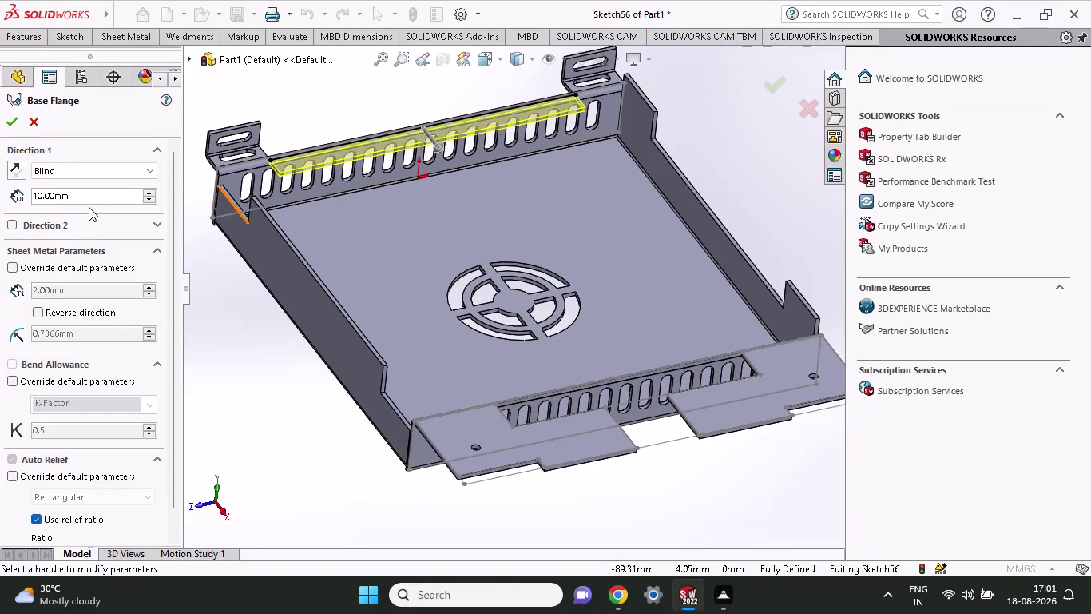
Set the base flange depth to 22.96 mm and accept the rear strip.
drag(90, 191, 62, 203)
text(22.)
text(96)
key(Return)
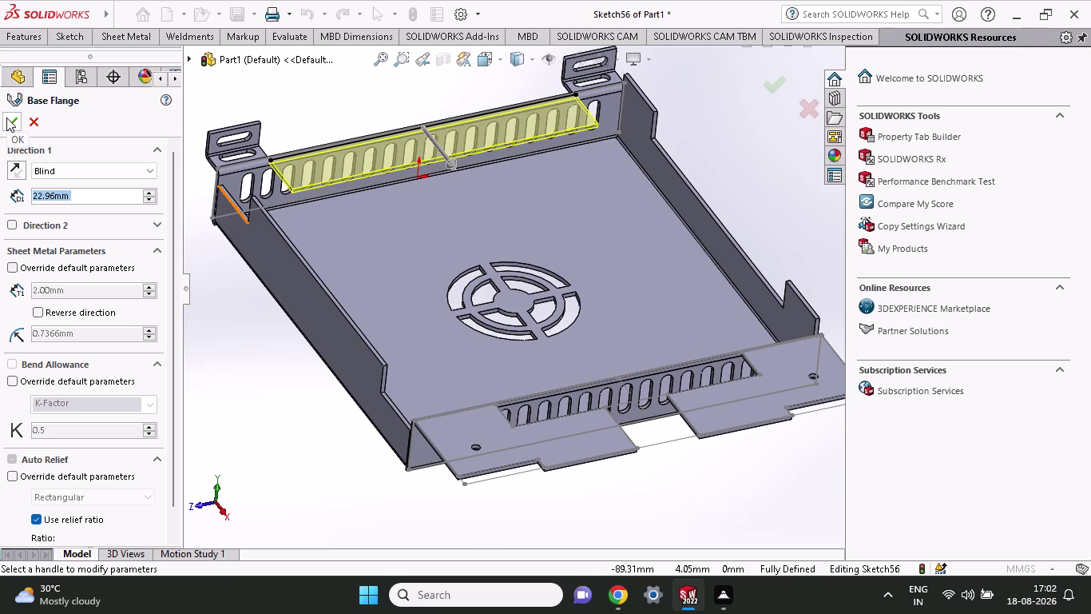
click(6, 118)
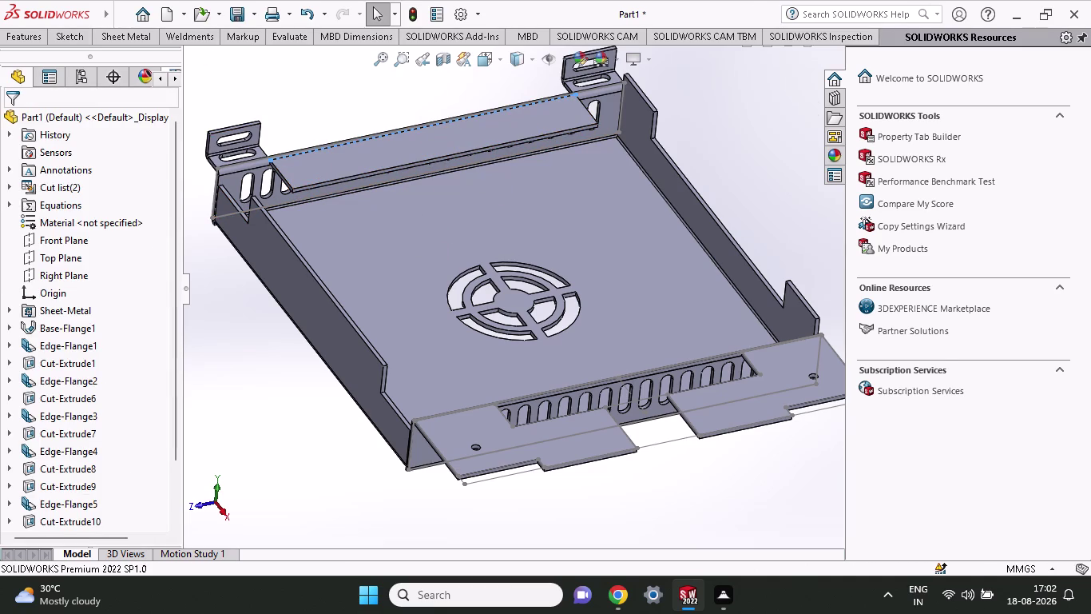
click(131, 32)
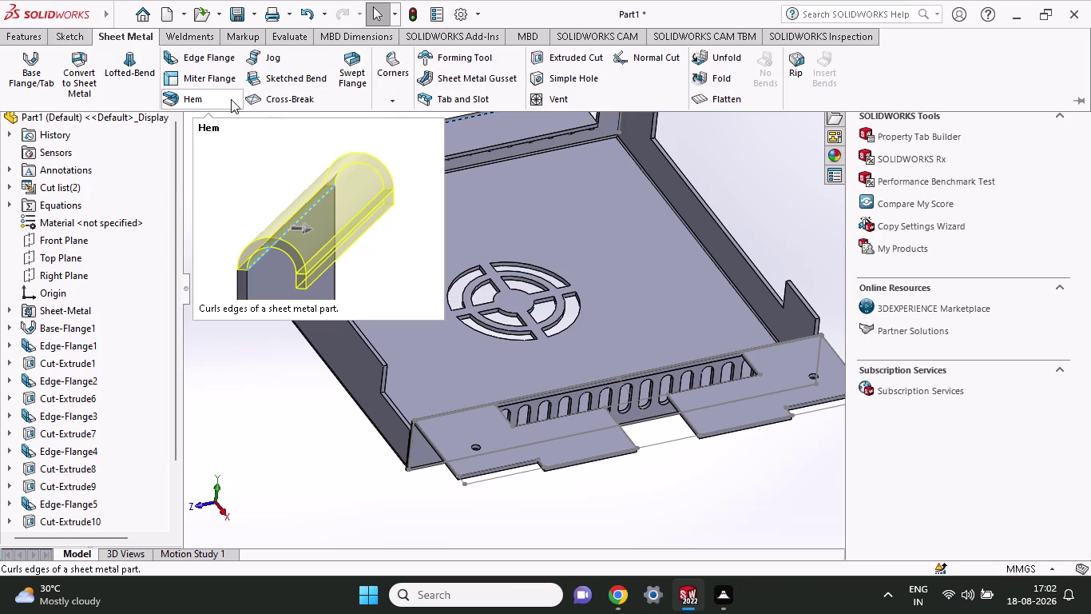
Start a hem on the rear strip's long edge, comparing closed and open fold types.
click(180, 95)
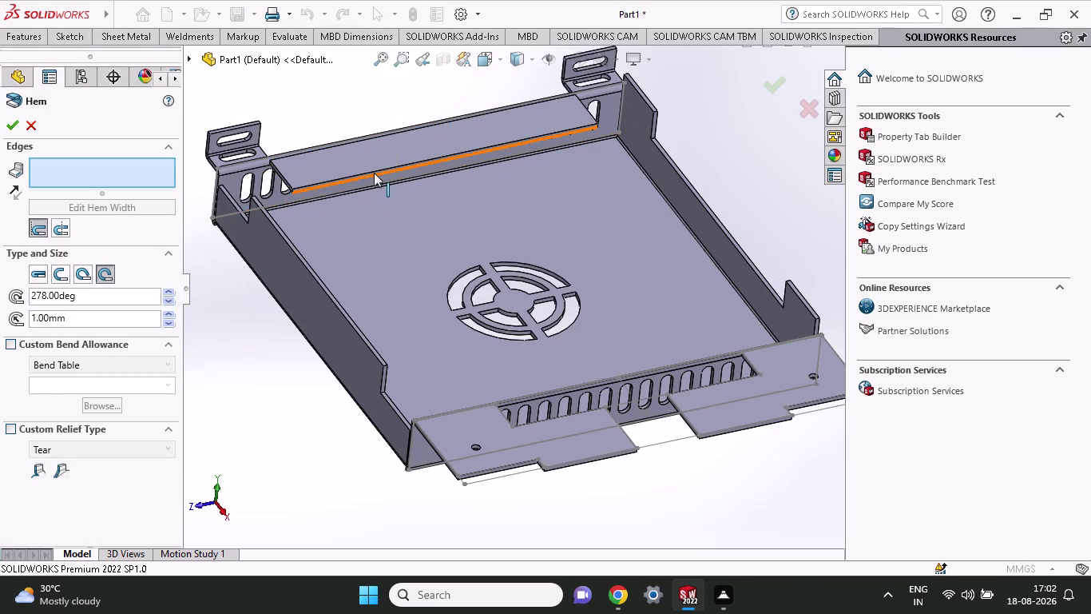
scroll(down, 3)
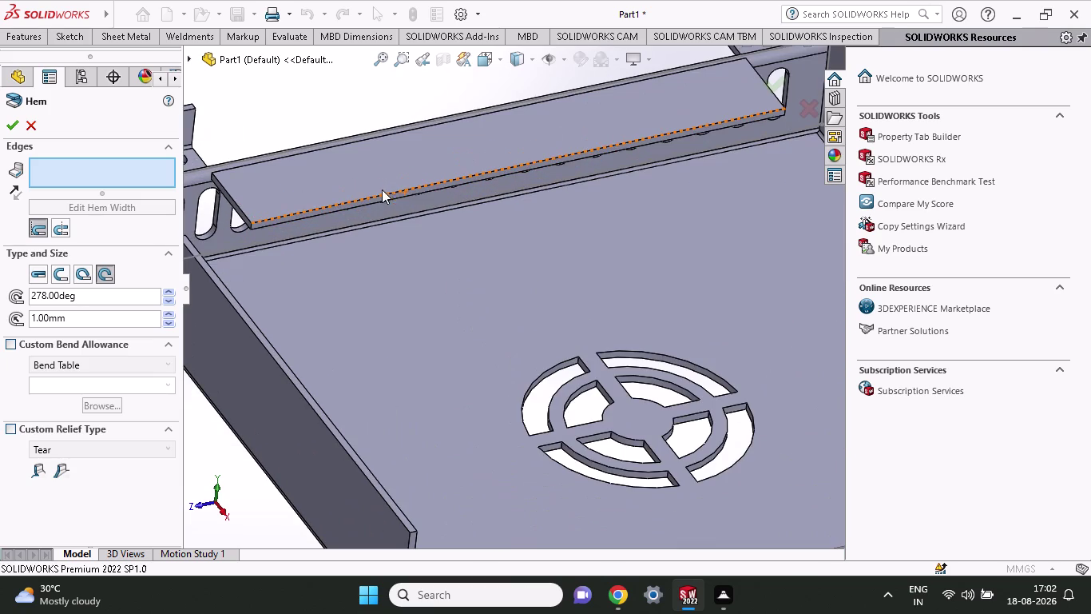
click(385, 194)
scroll(up, 3)
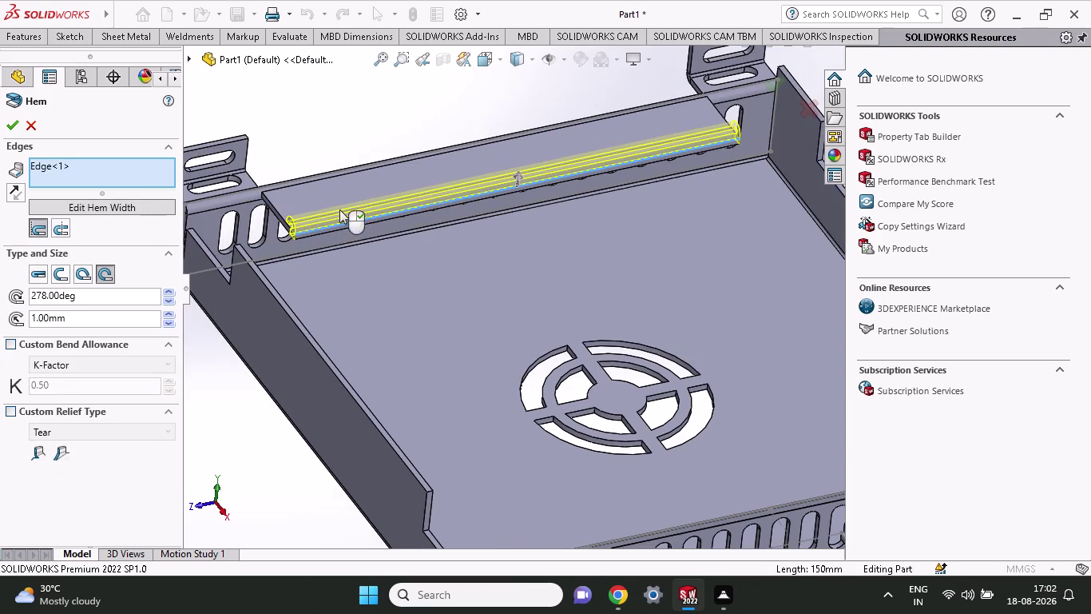
click(34, 276)
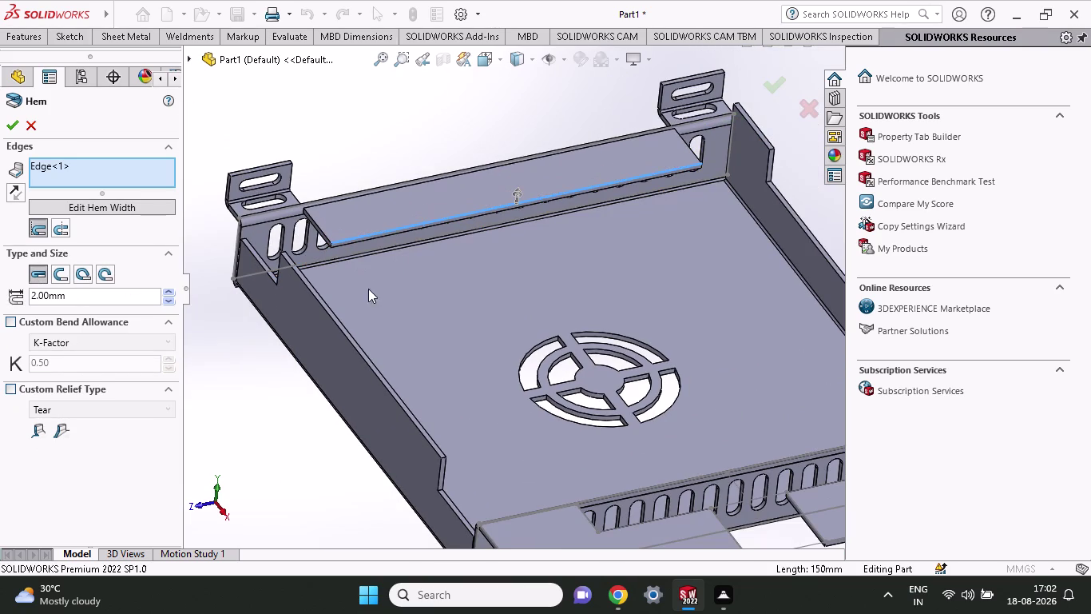
middle_drag(219, 323, 301, 332)
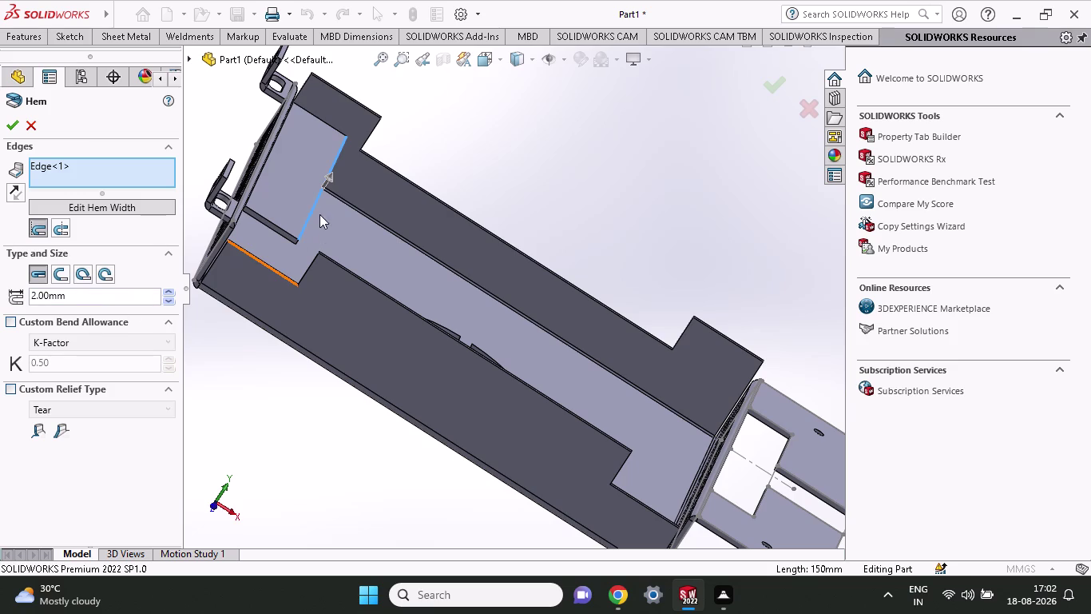
middle_drag(472, 151, 467, 123)
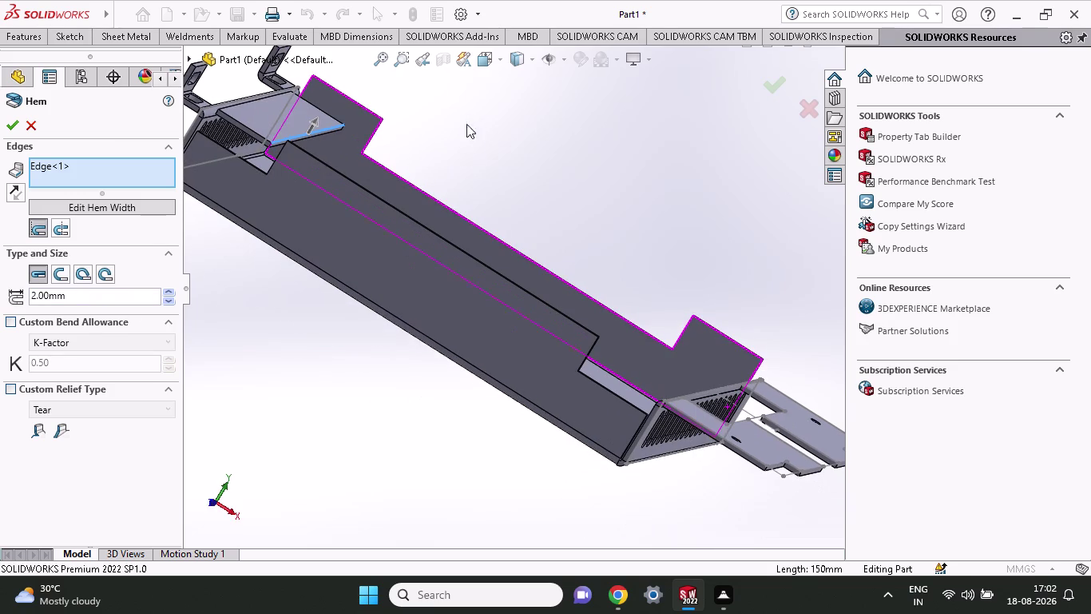
click(61, 279)
middle_drag(570, 178, 521, 170)
scroll(up, 3)
click(388, 165)
click(390, 165)
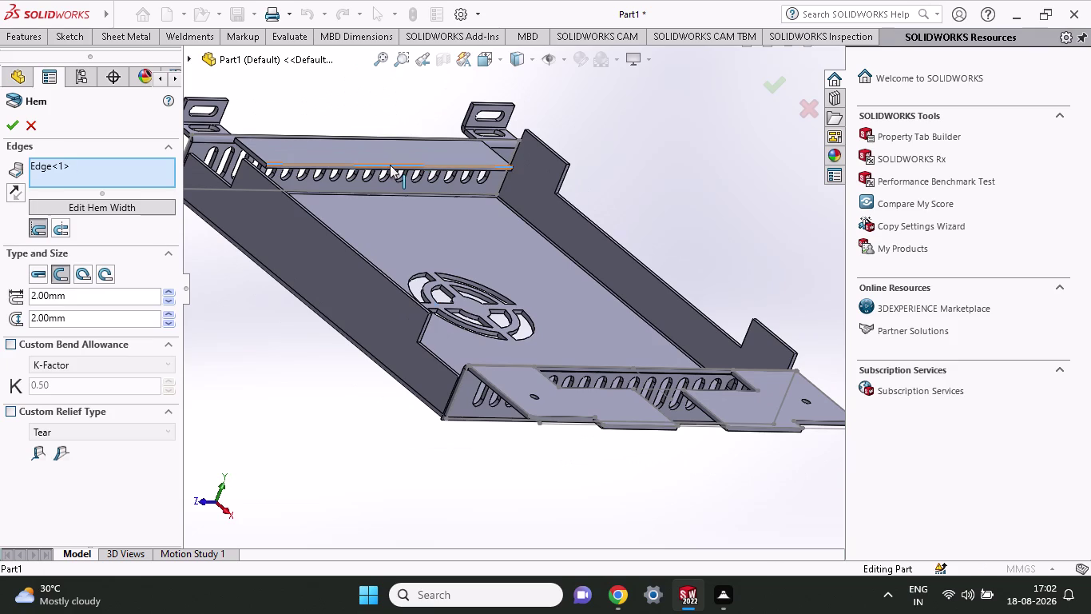
double_click(390, 165)
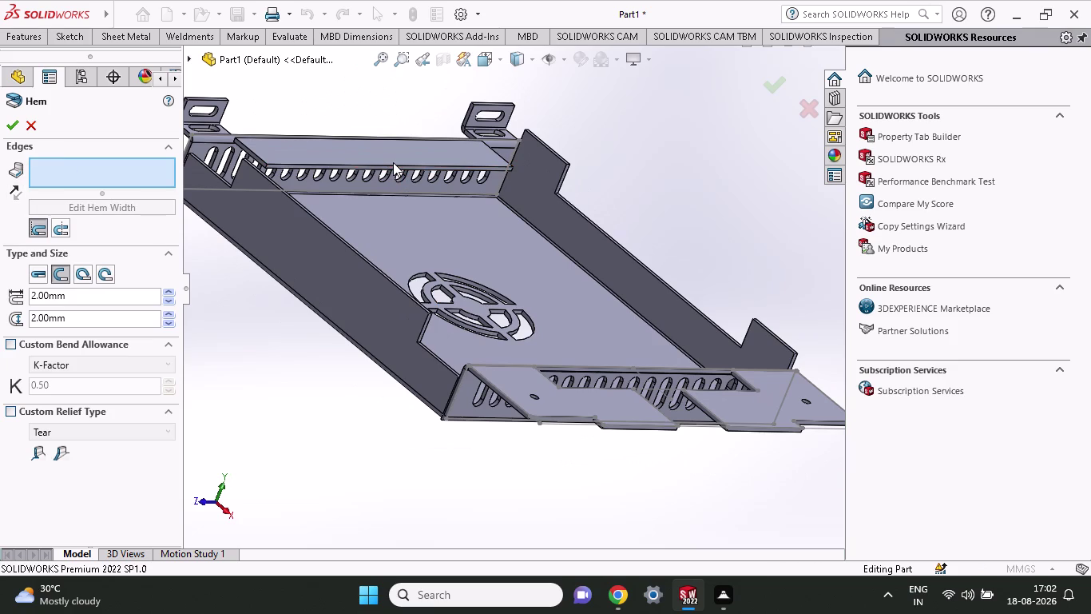
click(393, 164)
Set the hem to Closed with a 13.86 mm length and accept it.
middle_drag(591, 181, 595, 222)
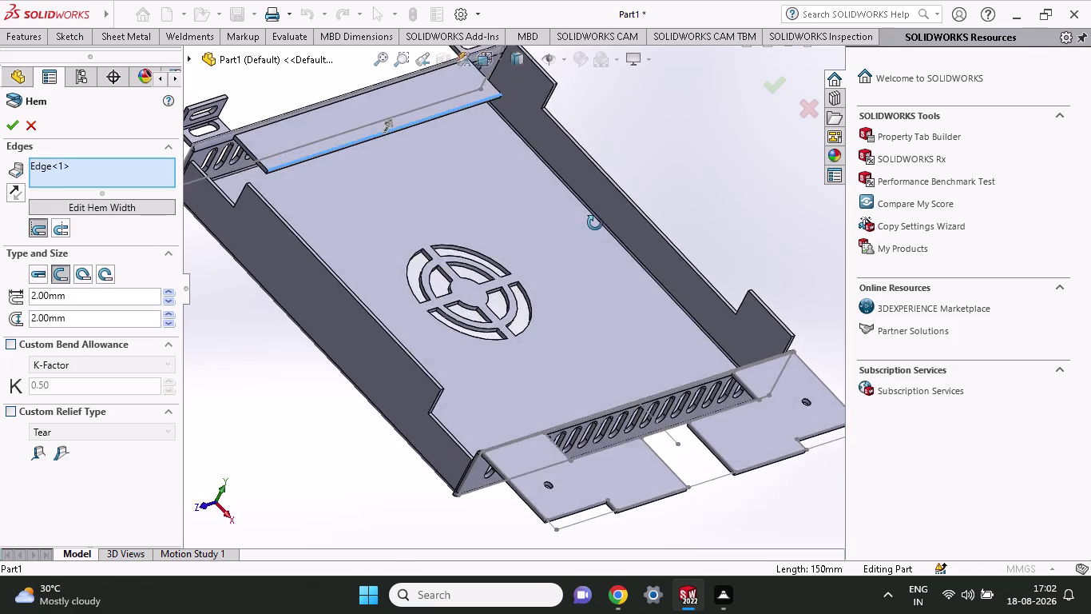
middle_drag(595, 222, 627, 200)
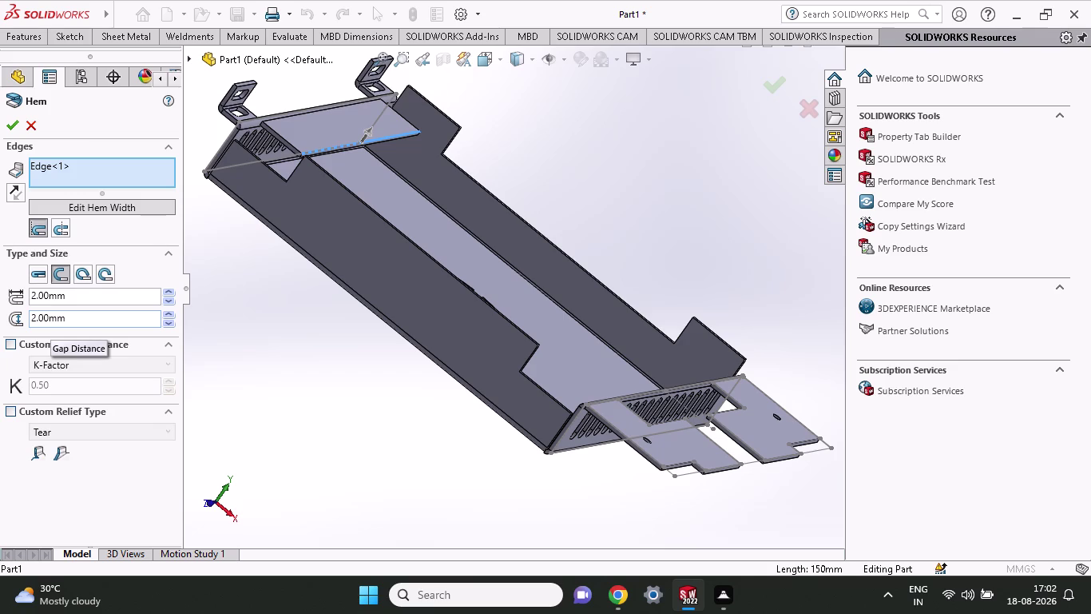
click(42, 263)
click(41, 269)
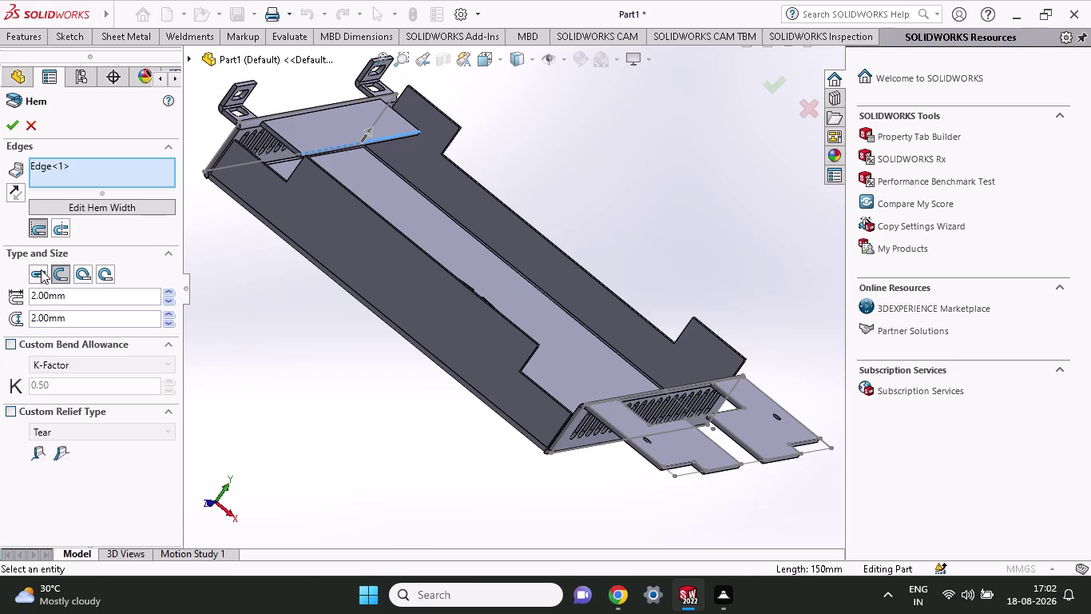
drag(70, 299, 12, 310)
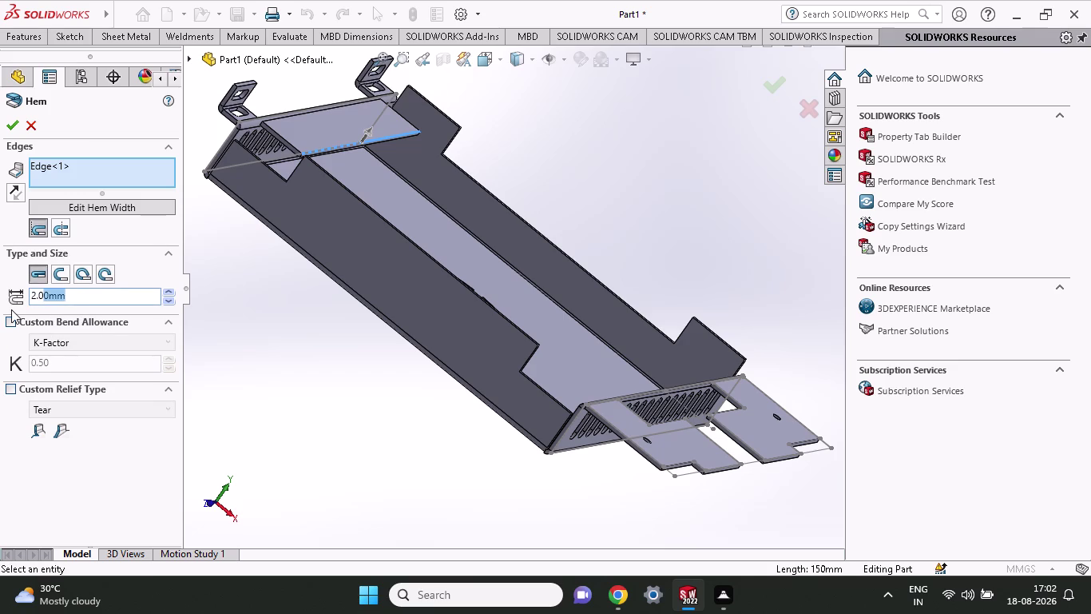
text(13.)
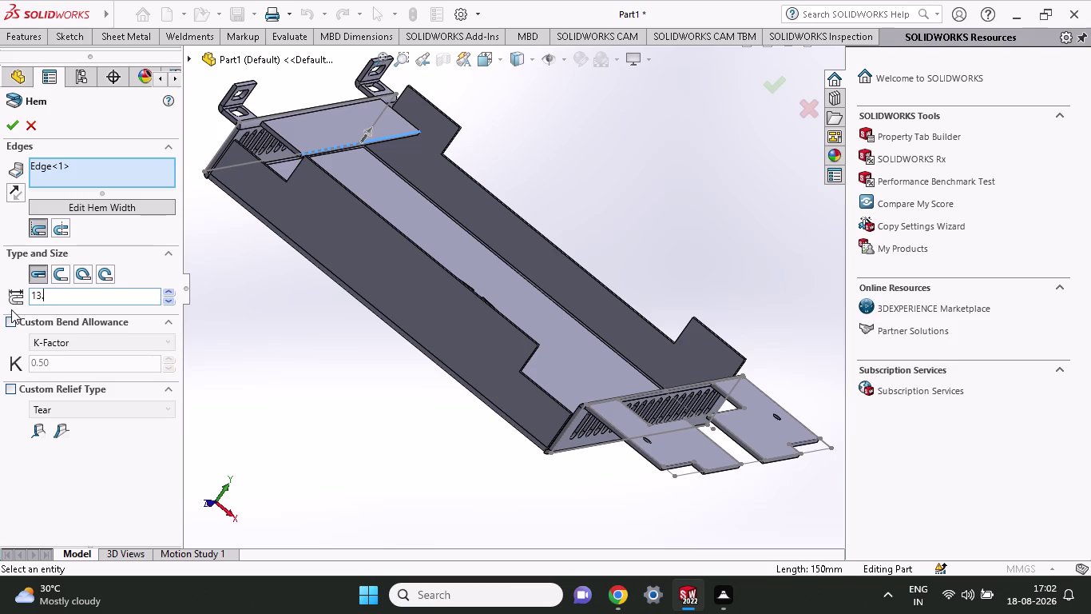
text(86)
key(Return)
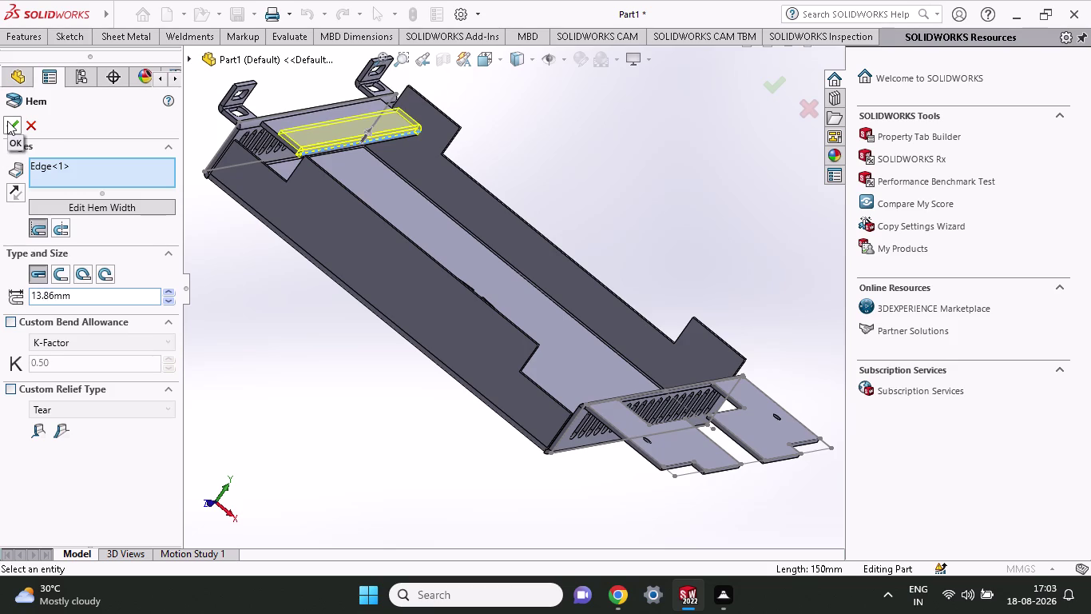
click(8, 121)
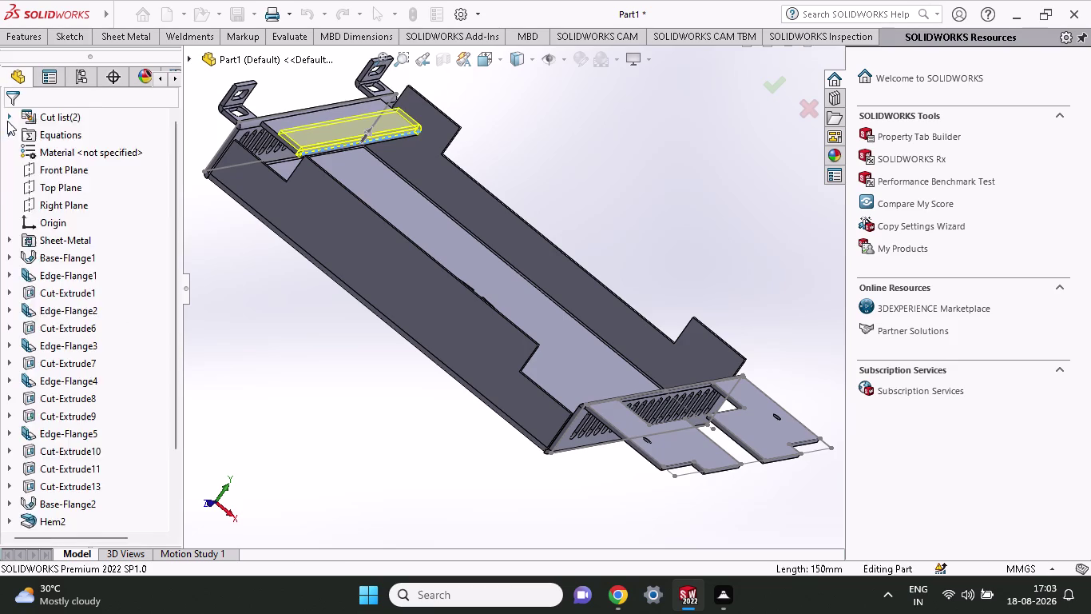
middle_drag(346, 389, 311, 394)
scroll(up, 3)
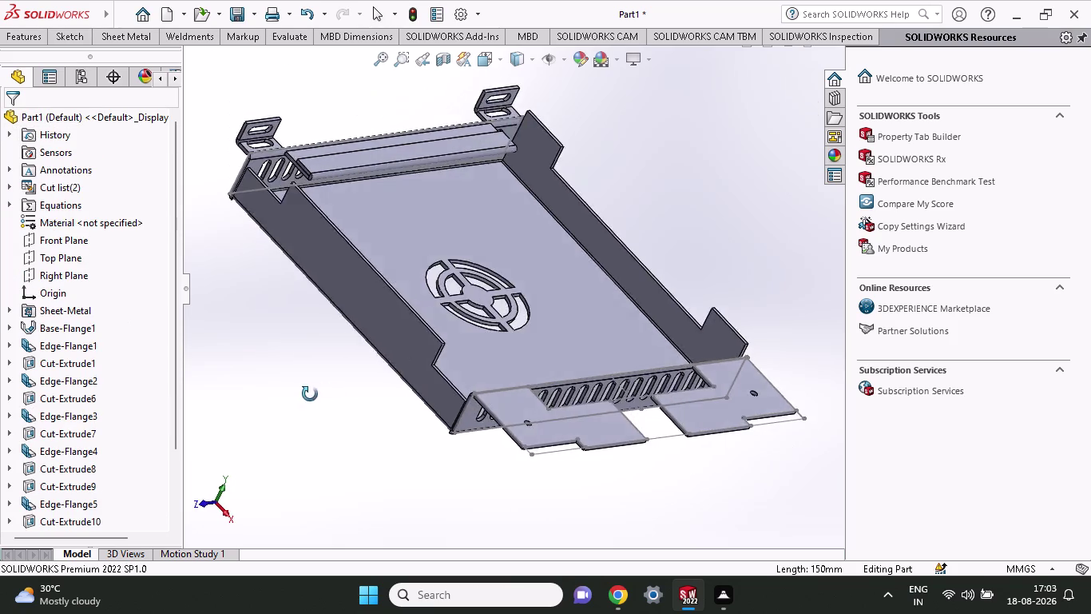
middle_drag(311, 394, 230, 394)
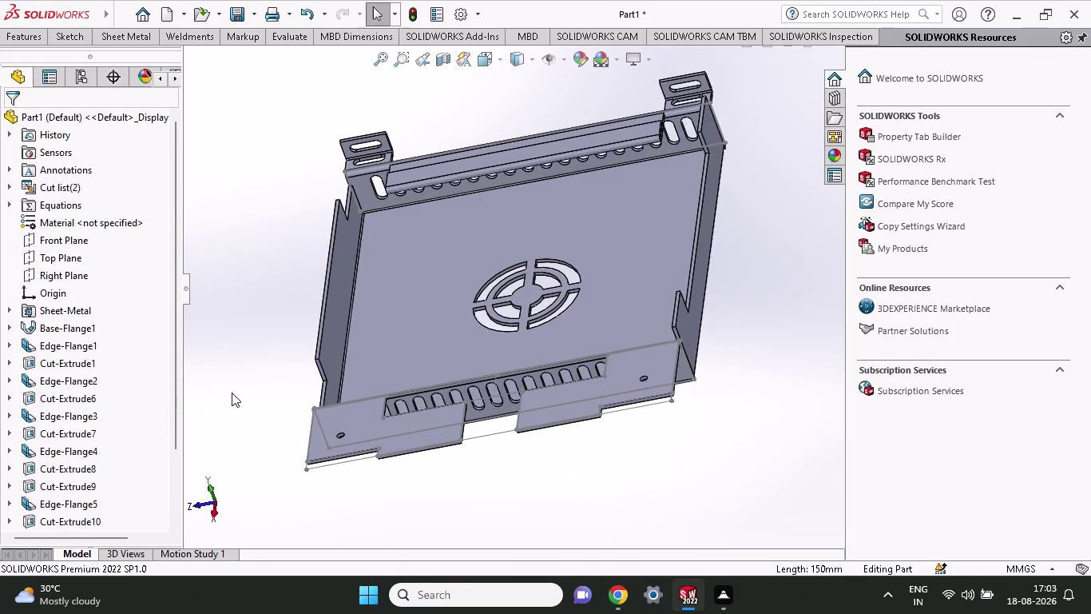
middle_drag(238, 389, 319, 353)
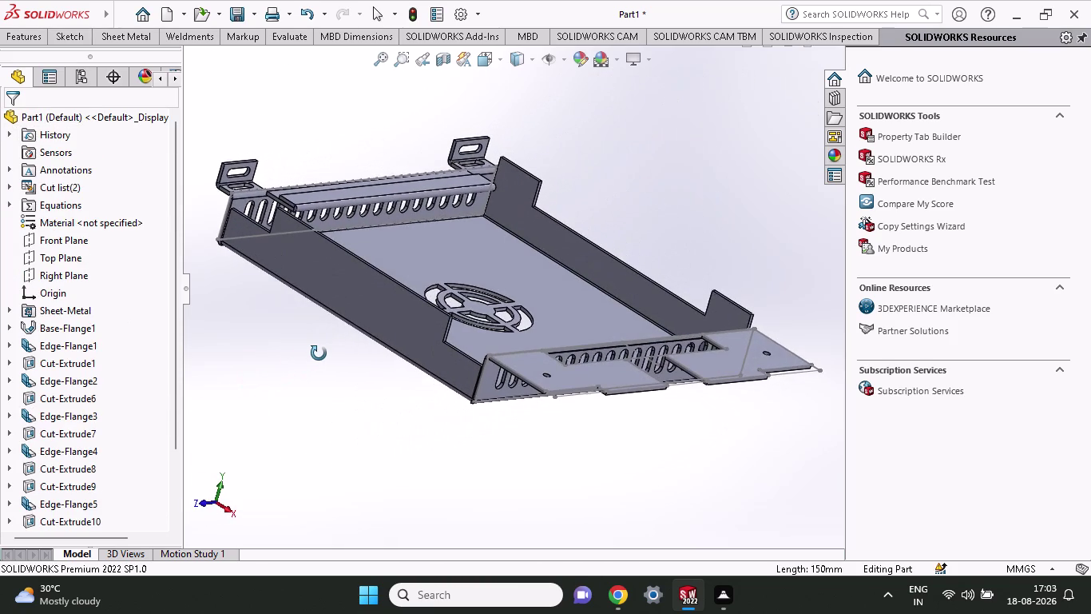
middle_drag(319, 353, 230, 383)
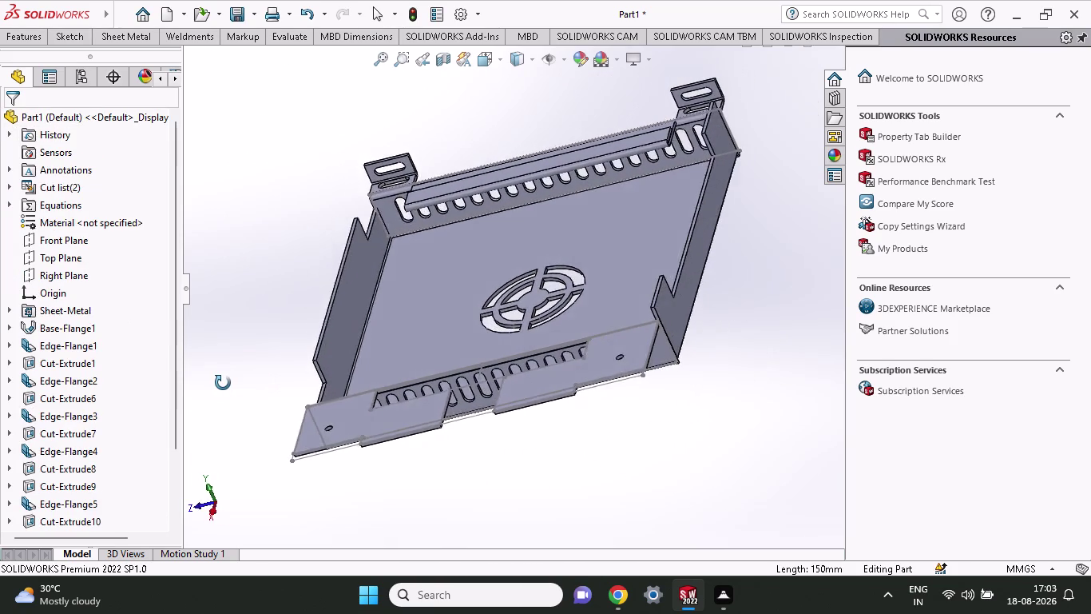
middle_drag(229, 383, 327, 352)
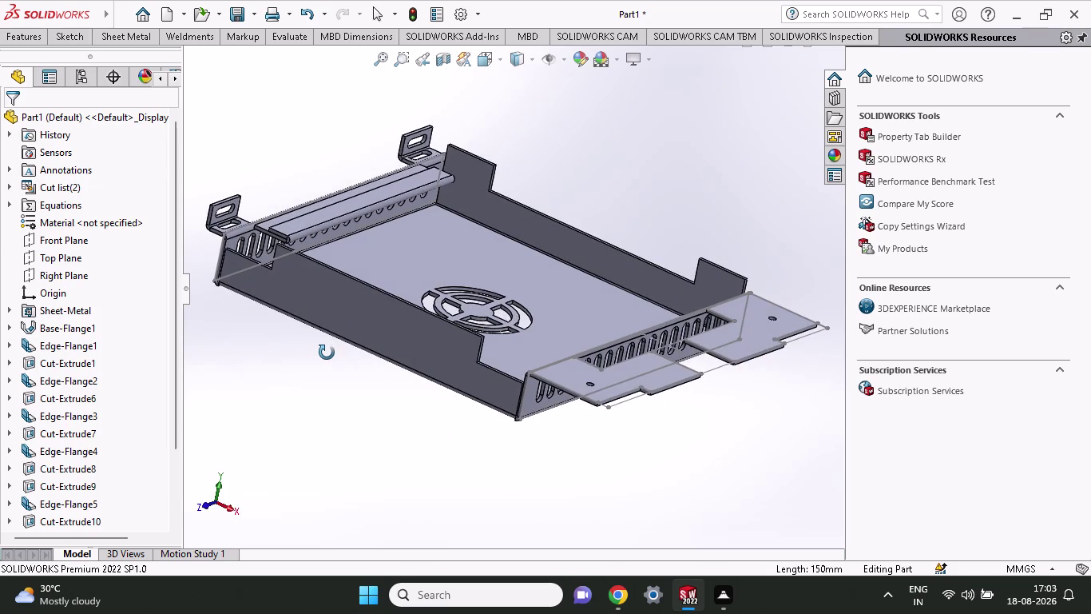
middle_drag(326, 352, 291, 346)
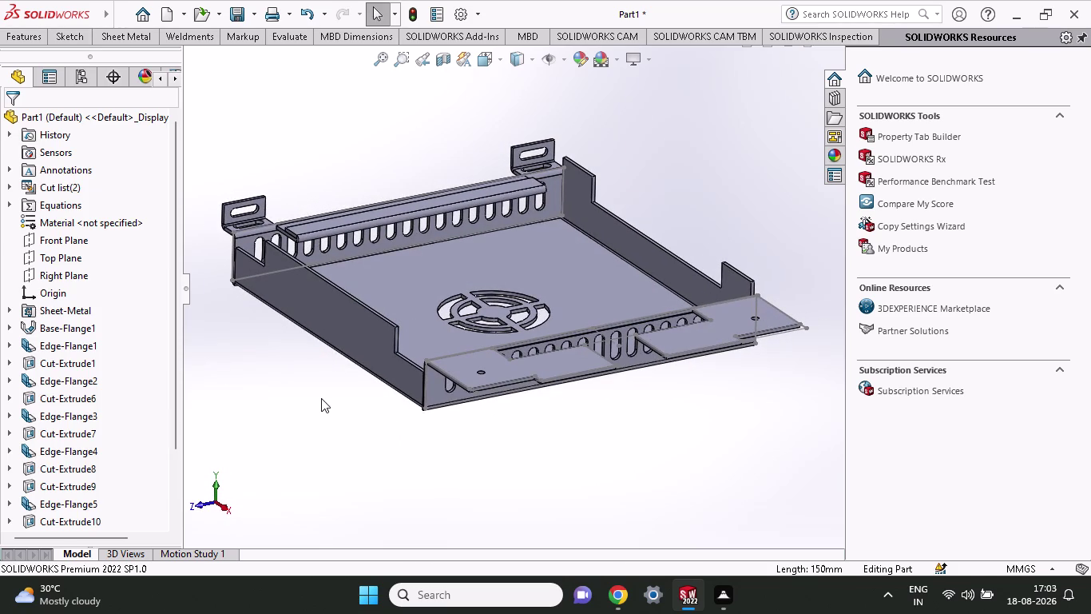
double_click(321, 398)
middle_drag(321, 398, 290, 407)
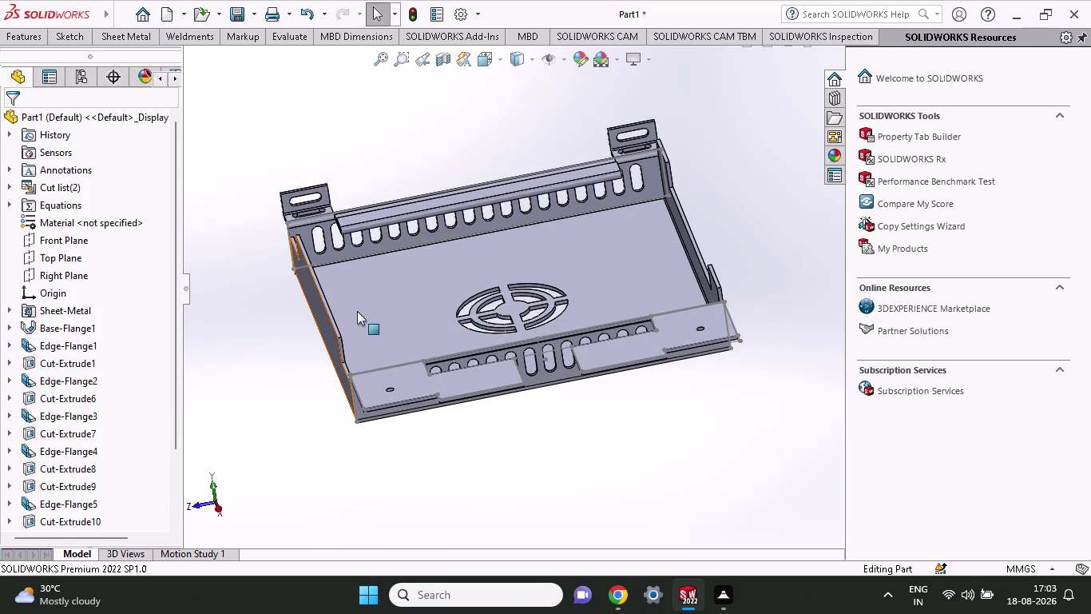
click(99, 37)
Begin another hem on the left side wall, then cancel it.
click(195, 96)
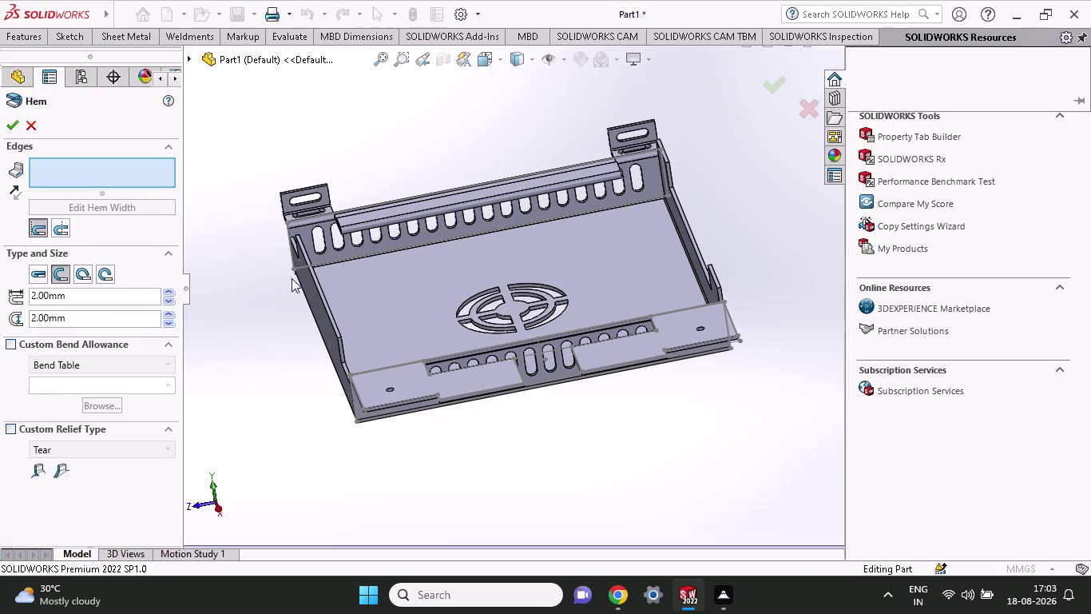
middle_drag(264, 374, 294, 383)
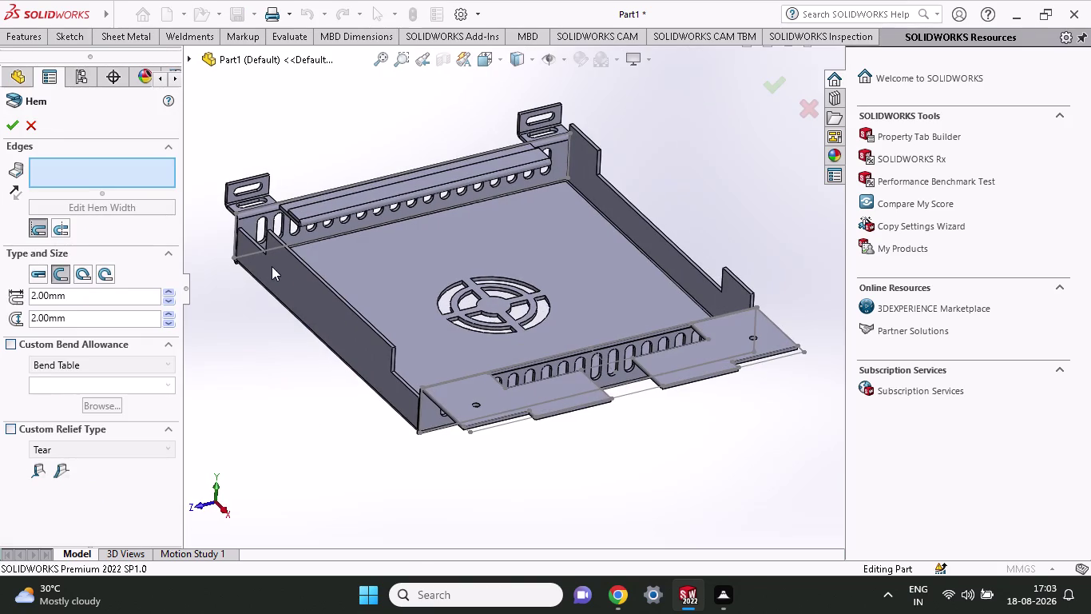
scroll(down, 3)
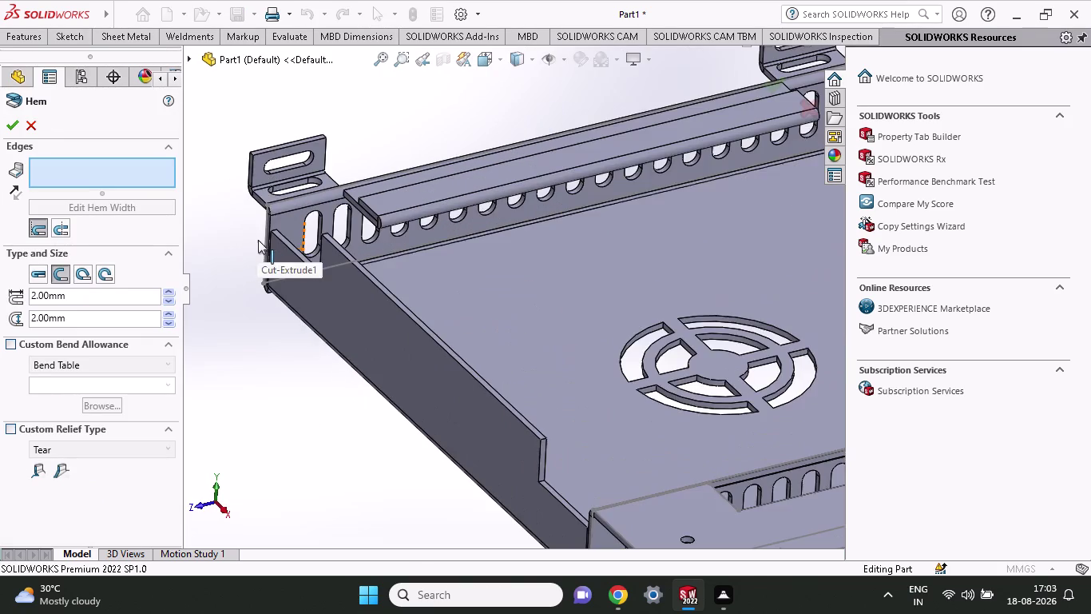
scroll(down, 3)
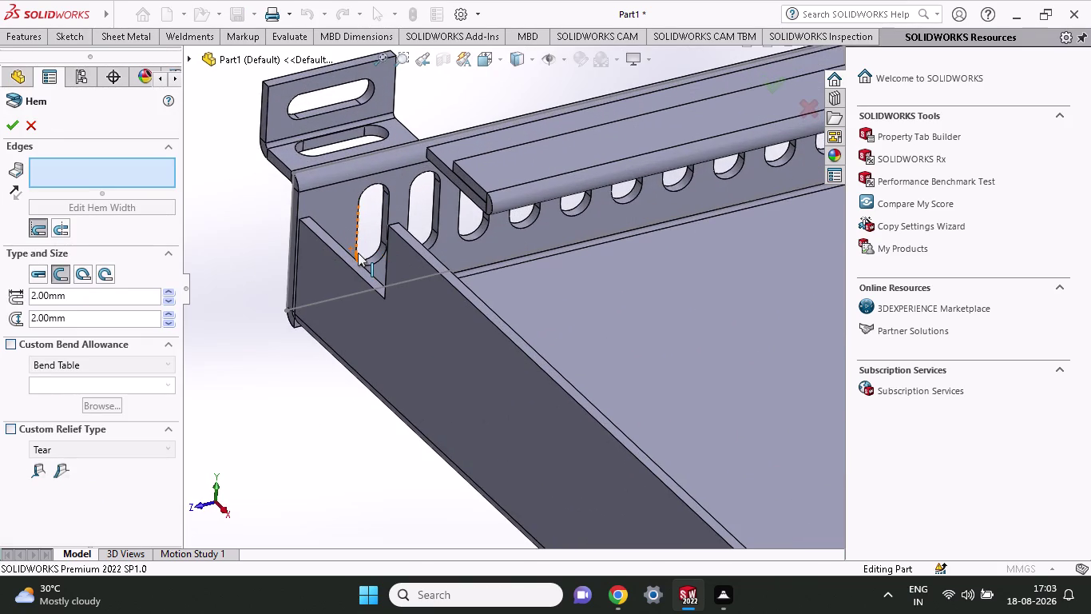
click(355, 259)
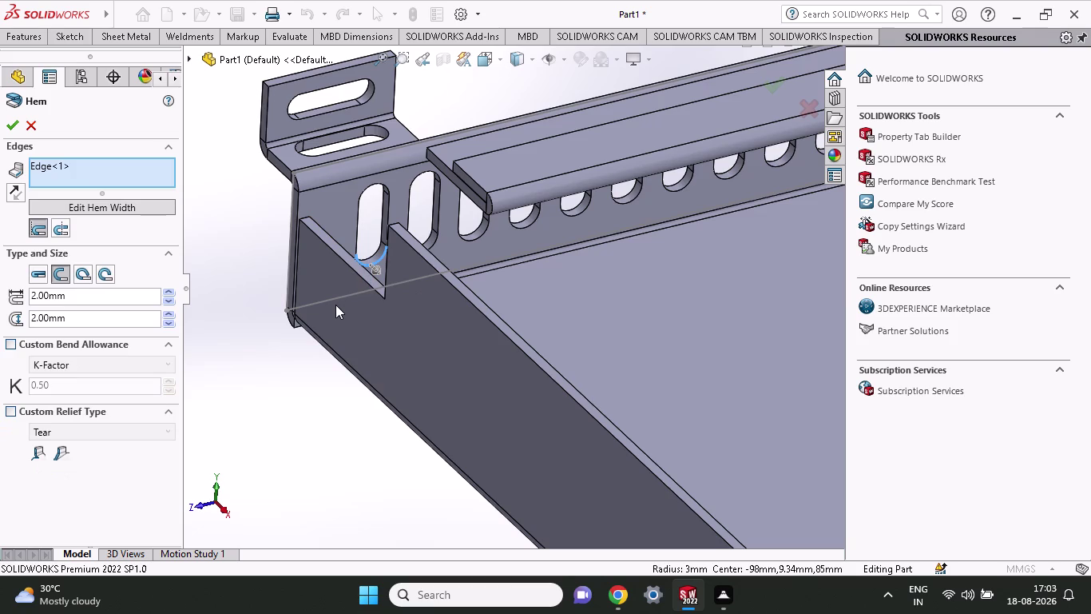
key(Escape)
Zoom out on the tray and bring up the Sheet Metal commands.
scroll(up, 3)
scroll(up, 3)
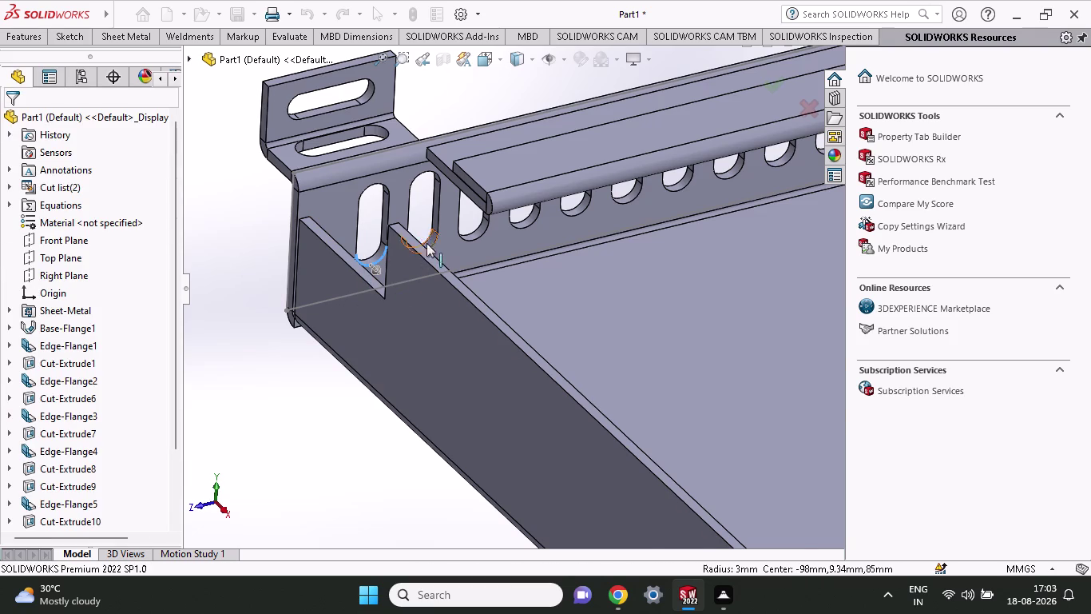
scroll(up, 3)
scroll(down, 3)
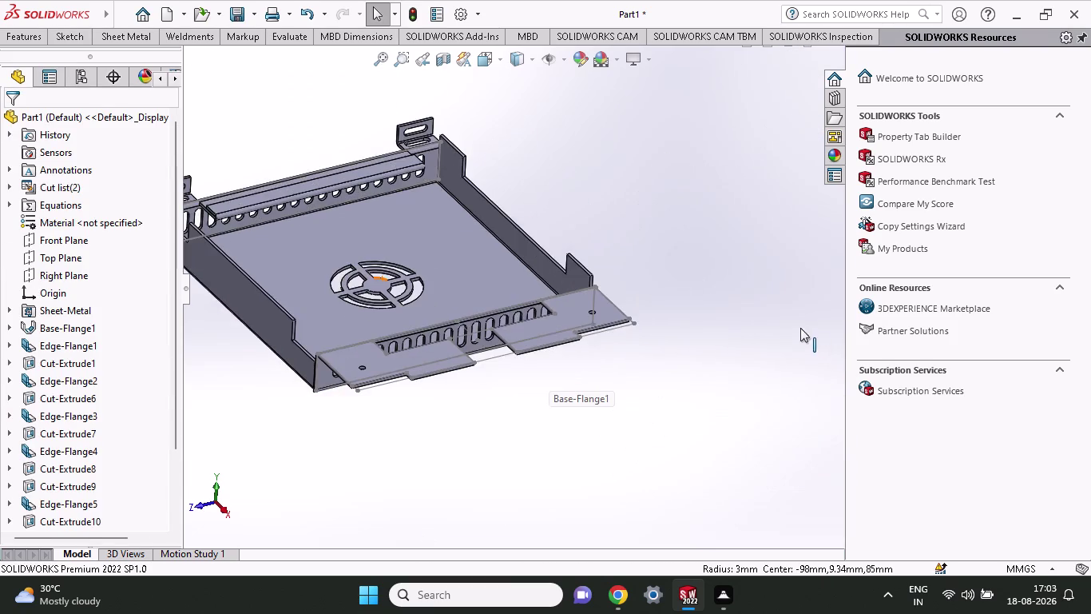
scroll(up, 3)
click(128, 42)
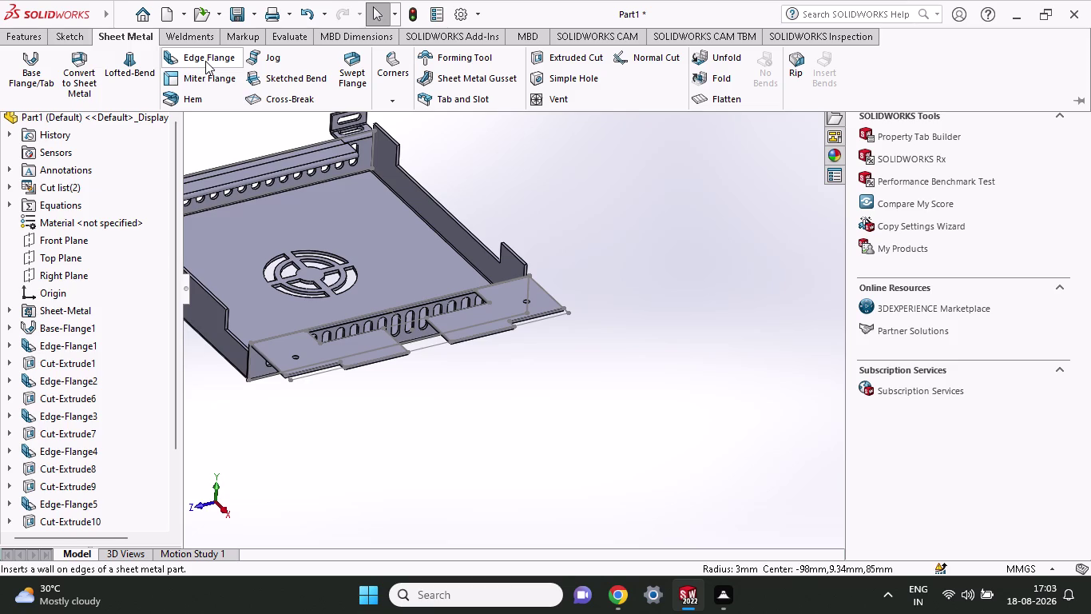
Start a hem and select two top edges of the left side wall.
click(202, 93)
scroll(up, 3)
scroll(down, 3)
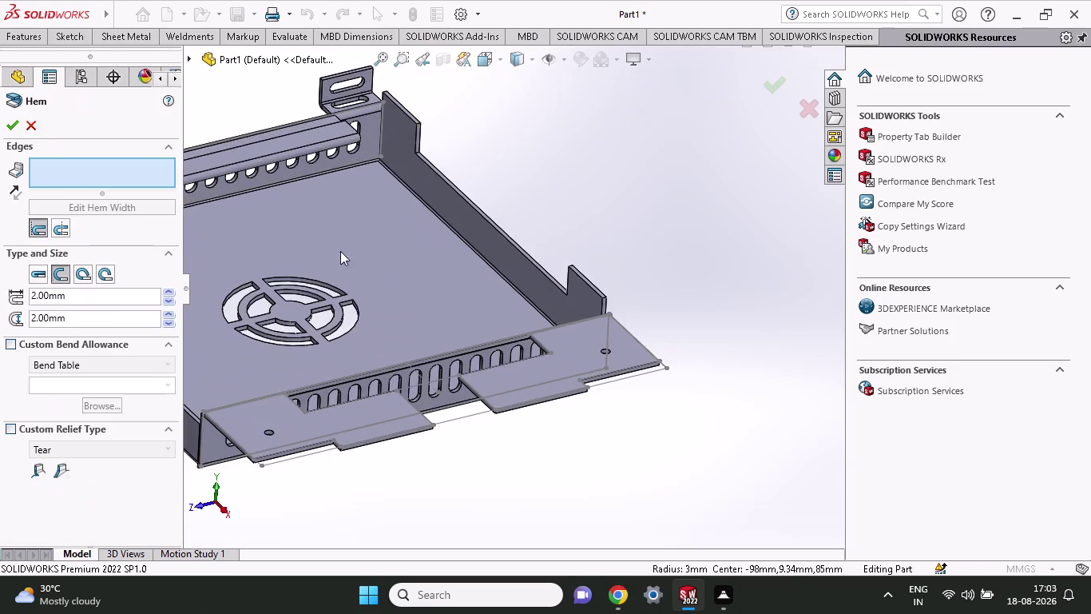
scroll(up, 3)
scroll(up, 3)
scroll(down, 3)
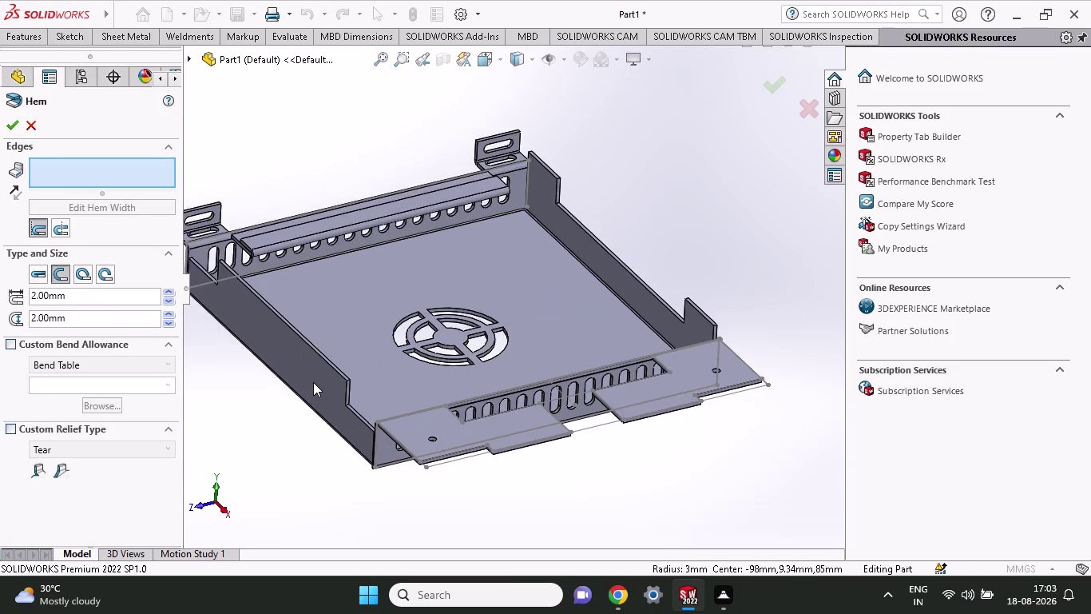
click(325, 383)
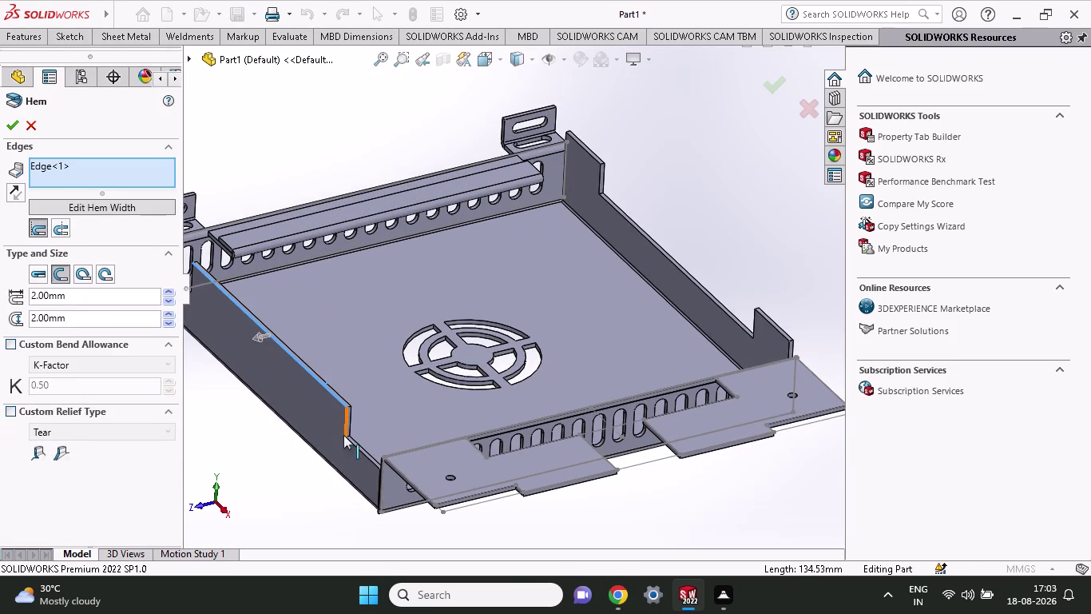
click(352, 441)
Add the third left-wall top edge and set the hem type to Rolled.
scroll(up, 3)
scroll(down, 3)
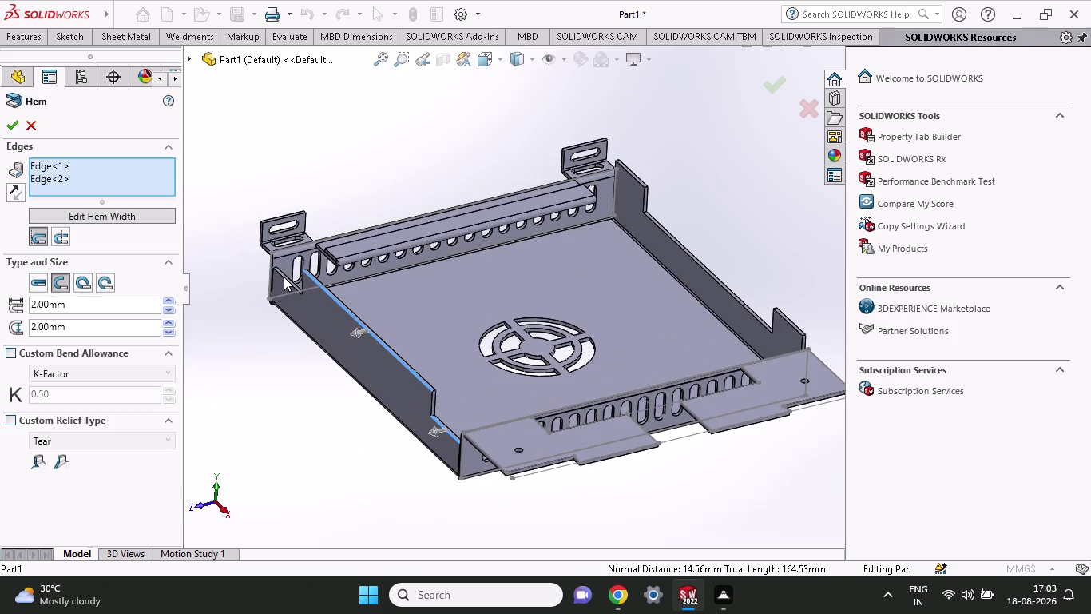
click(284, 276)
drag(352, 328, 355, 329)
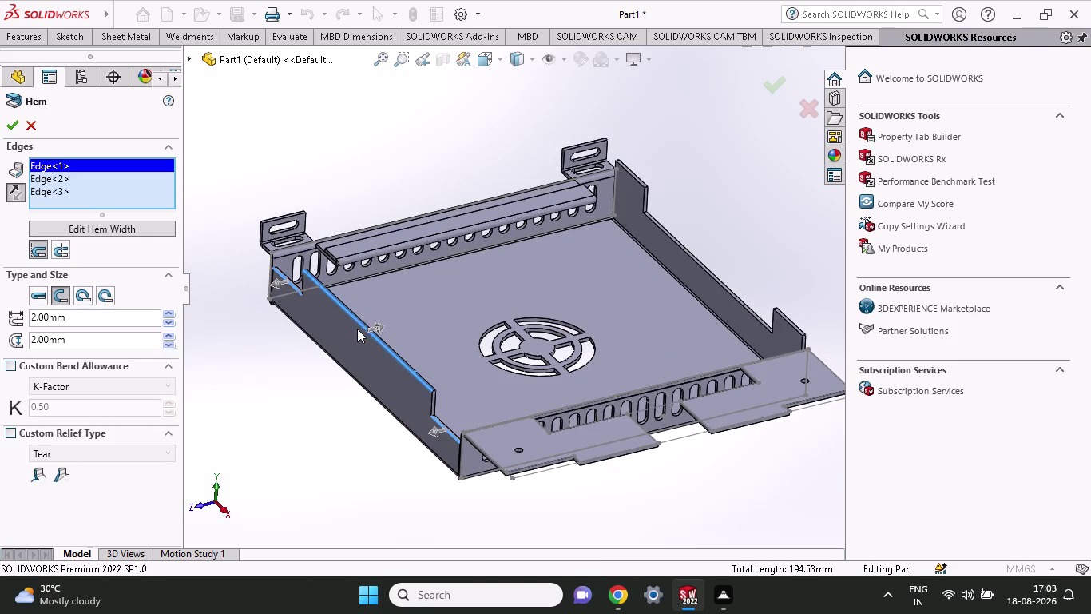
drag(355, 328, 448, 317)
drag(274, 288, 327, 263)
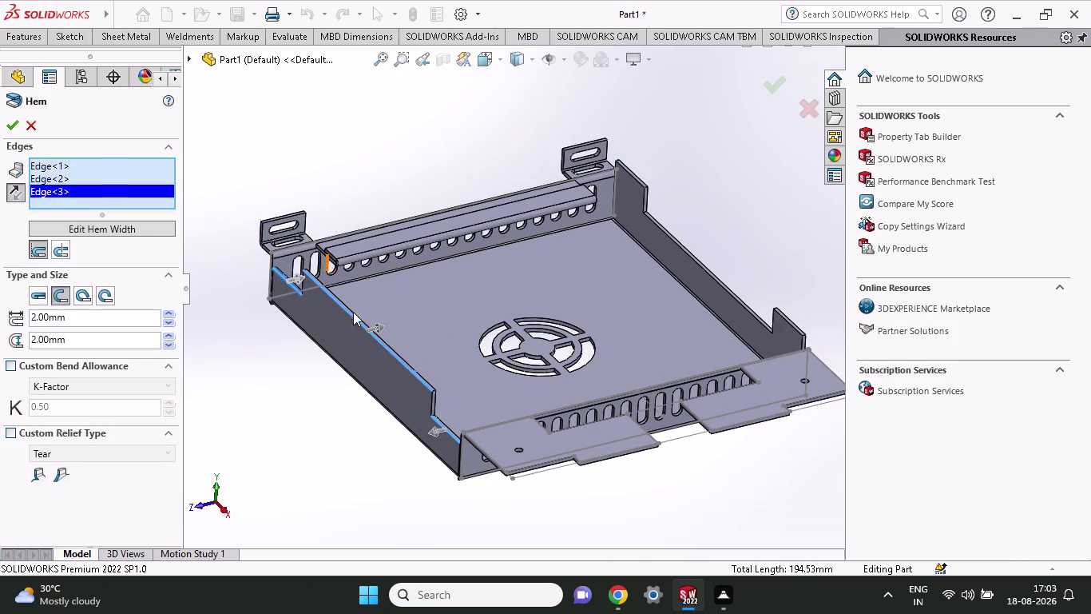
drag(438, 432, 497, 408)
drag(435, 431, 491, 409)
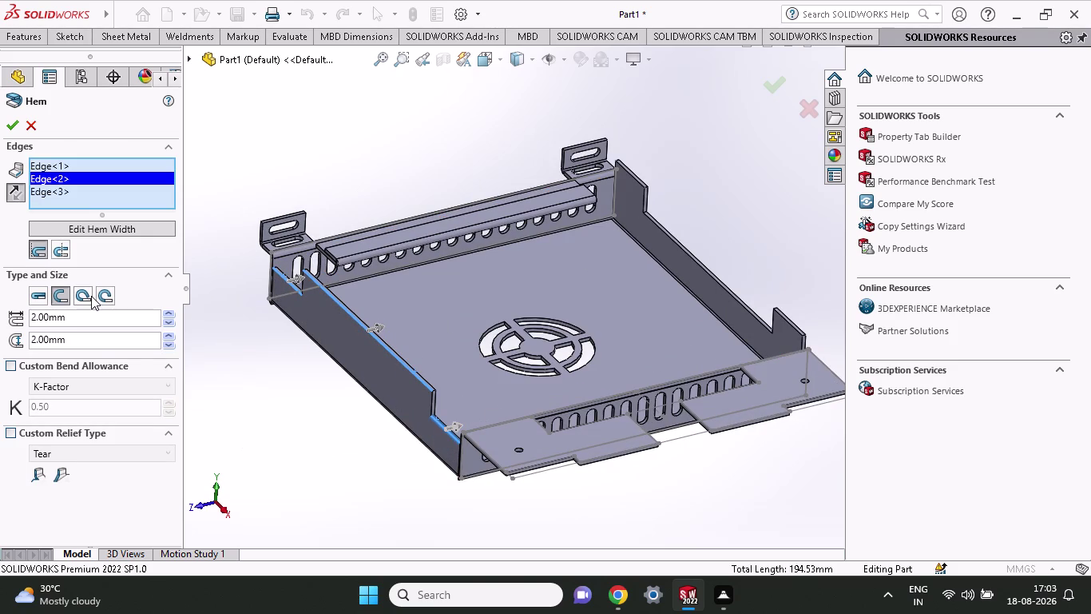
click(102, 296)
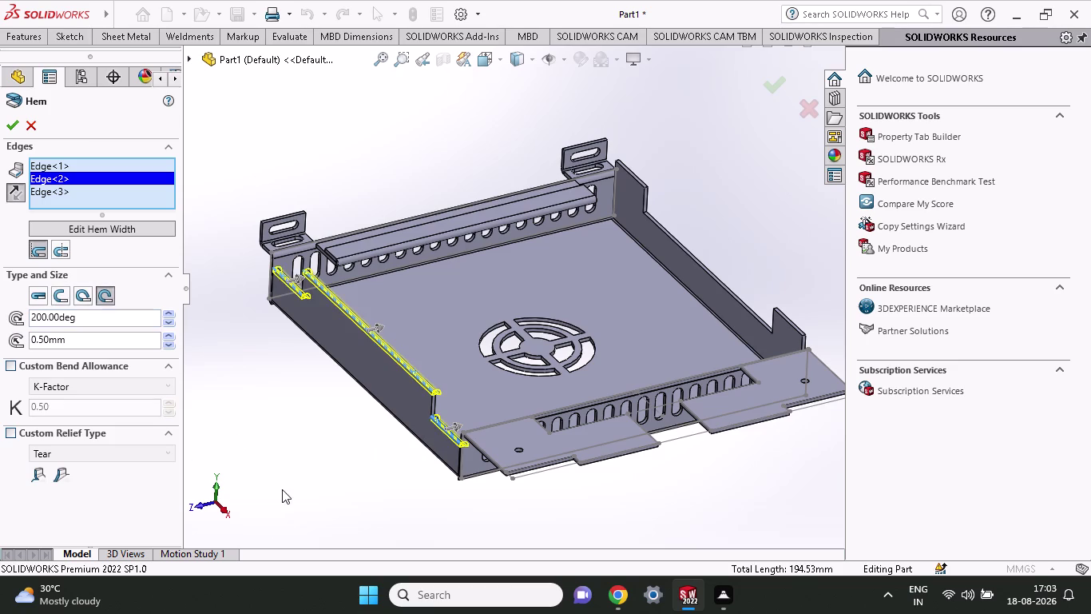
Set the rolled hem angle to 278° and the radius to 1 mm.
middle_drag(282, 489, 230, 467)
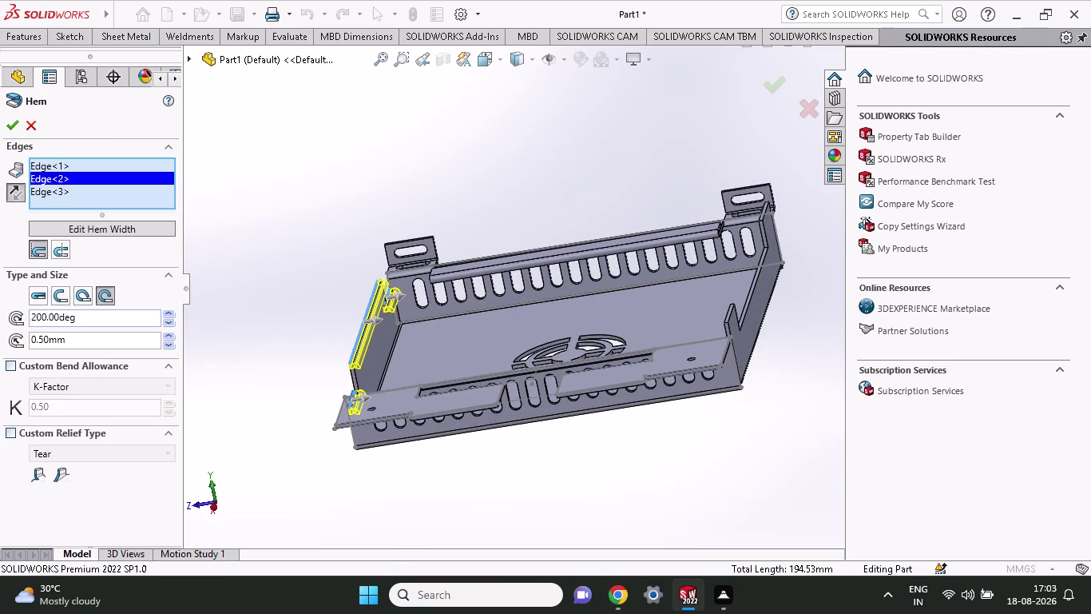
drag(108, 314, 0, 321)
text(278)
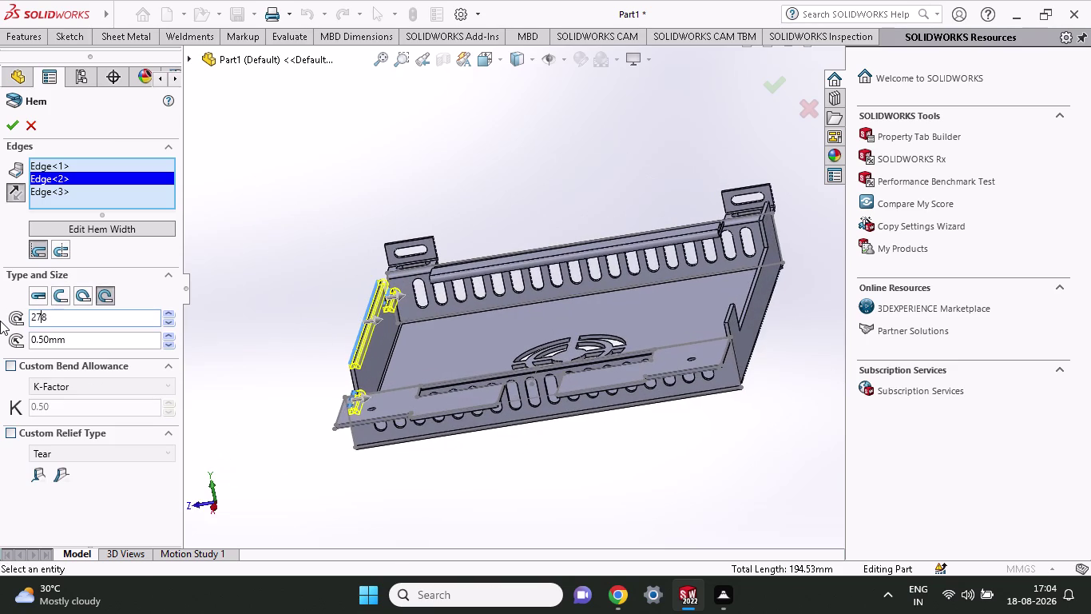
key(Return)
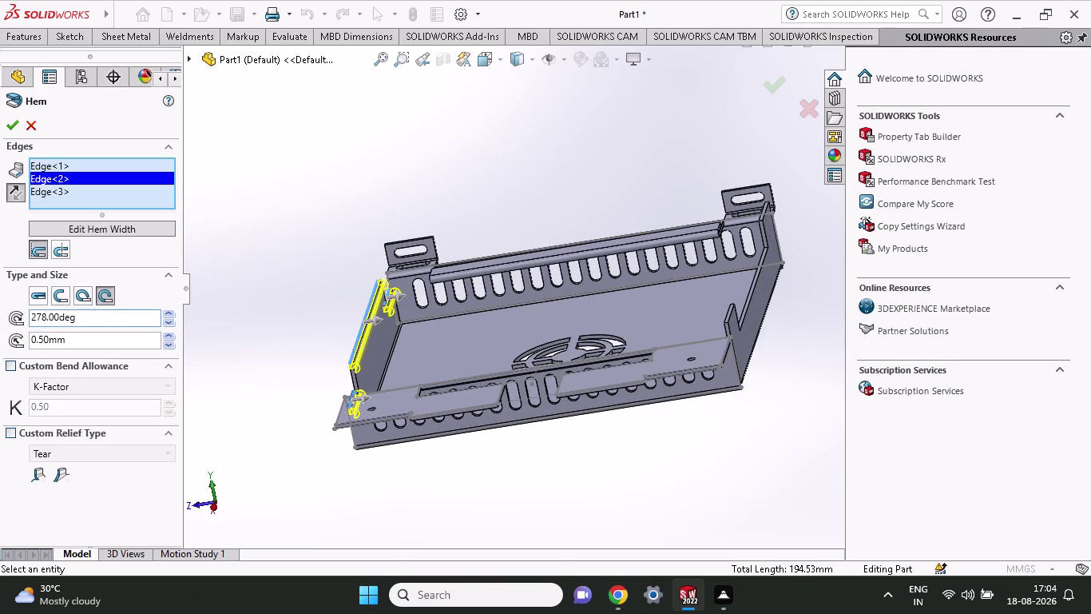
drag(93, 342, 0, 358)
key(1)
key(Return)
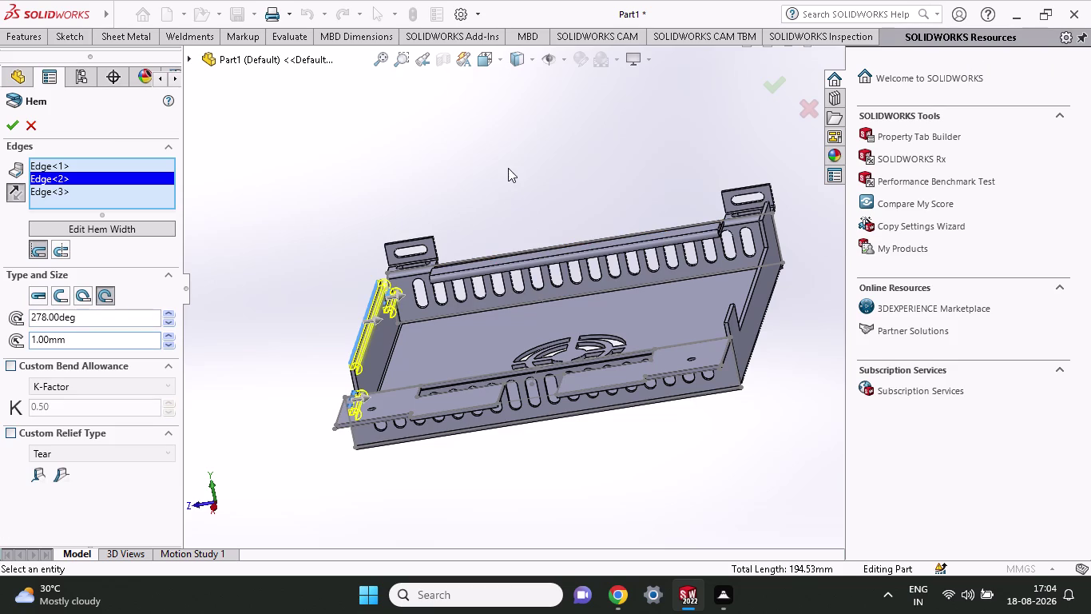
Add the right side wall's three top edges to the hem and apply it.
middle_drag(510, 166, 551, 179)
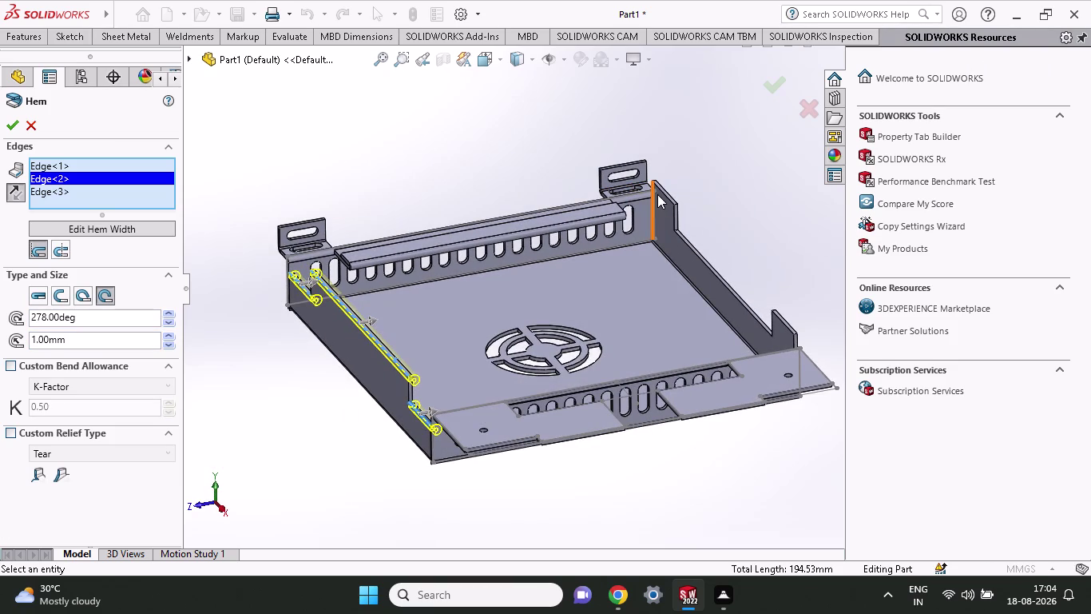
click(667, 194)
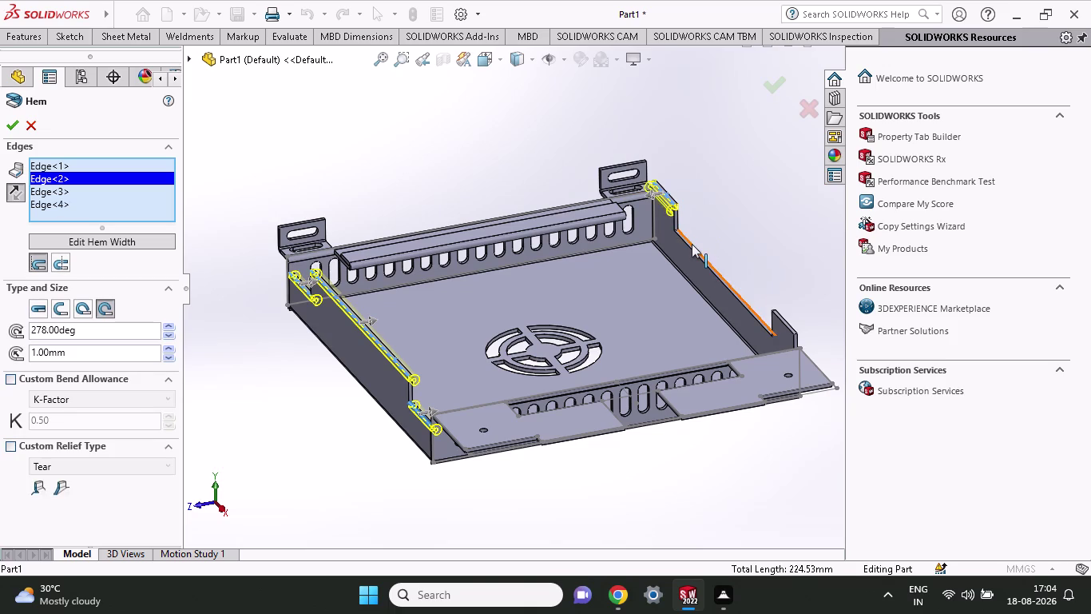
click(692, 250)
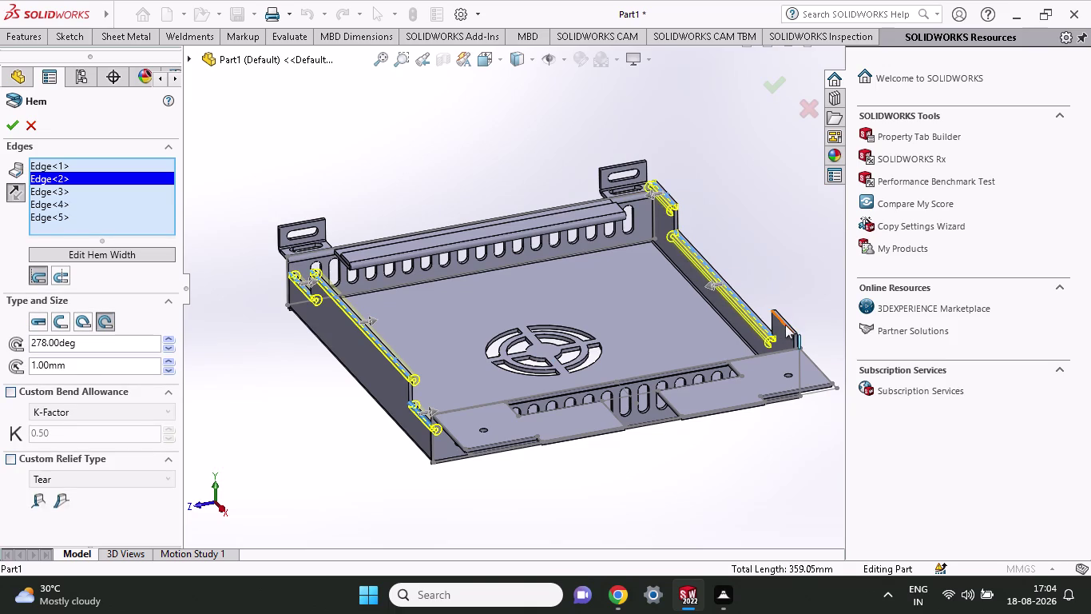
click(785, 324)
click(9, 119)
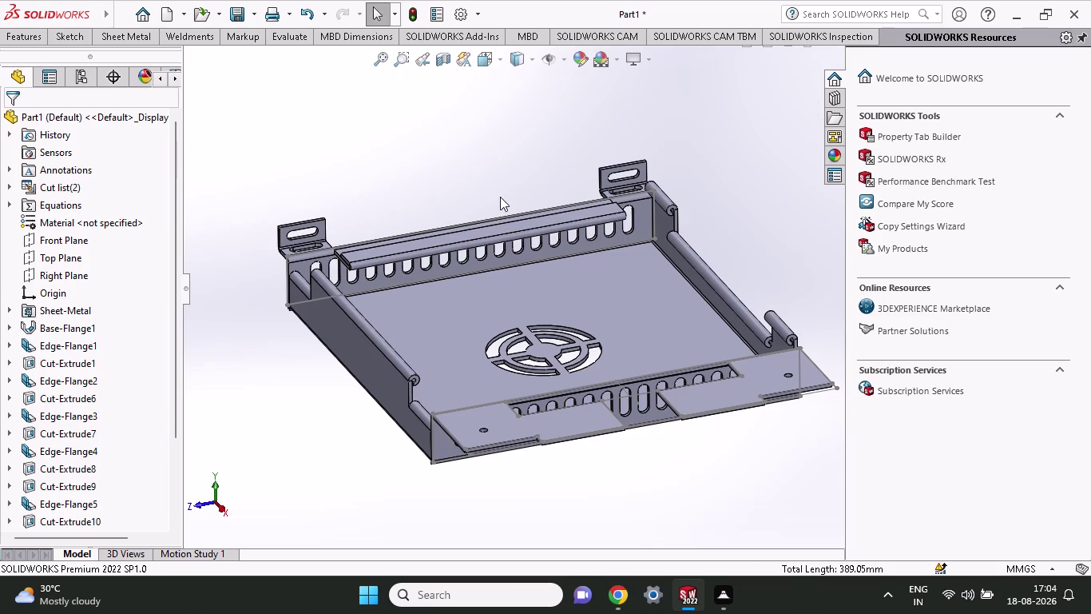
middle_drag(500, 196, 497, 247)
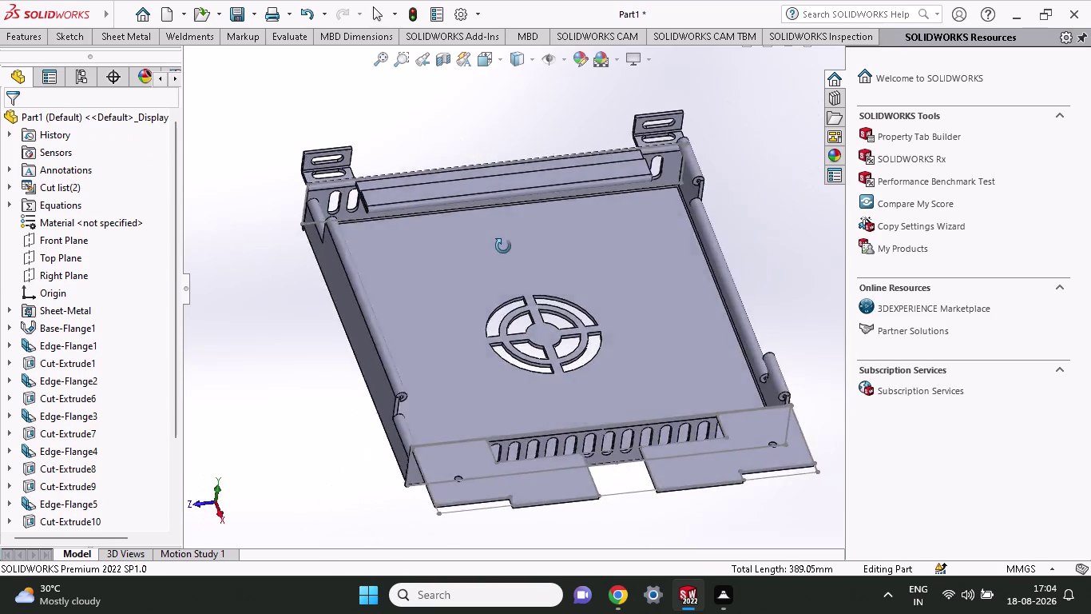
middle_drag(497, 246, 431, 227)
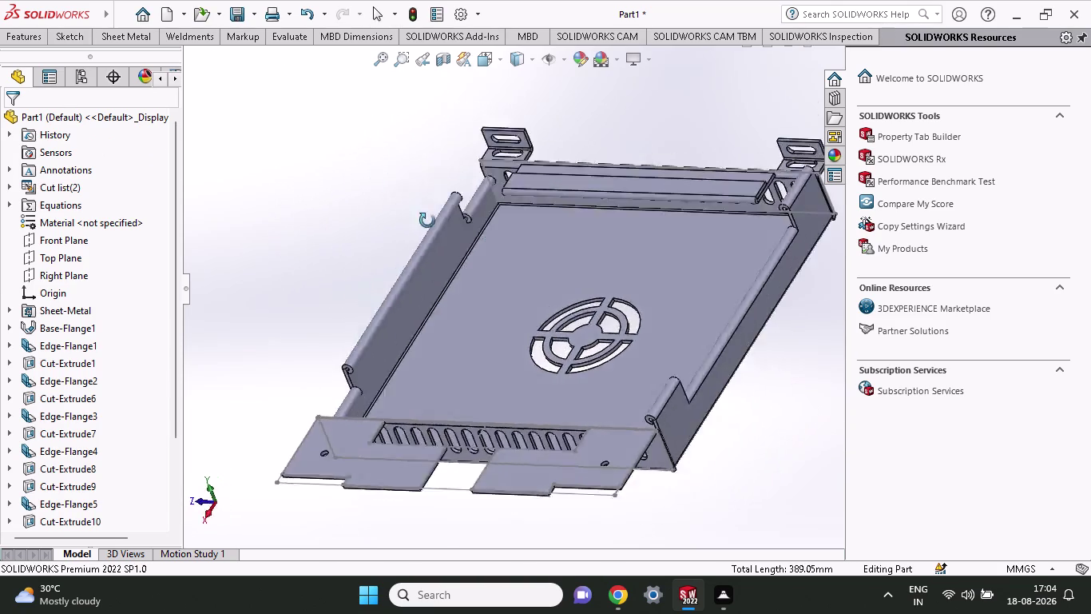
middle_drag(431, 226, 411, 368)
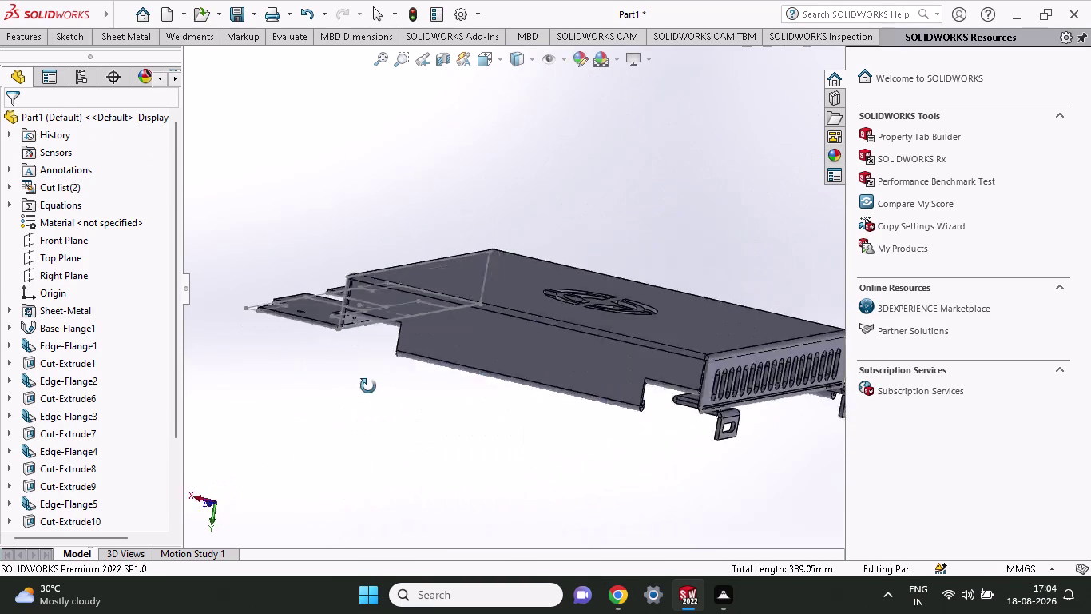
middle_drag(411, 368, 468, 185)
scroll(up, 3)
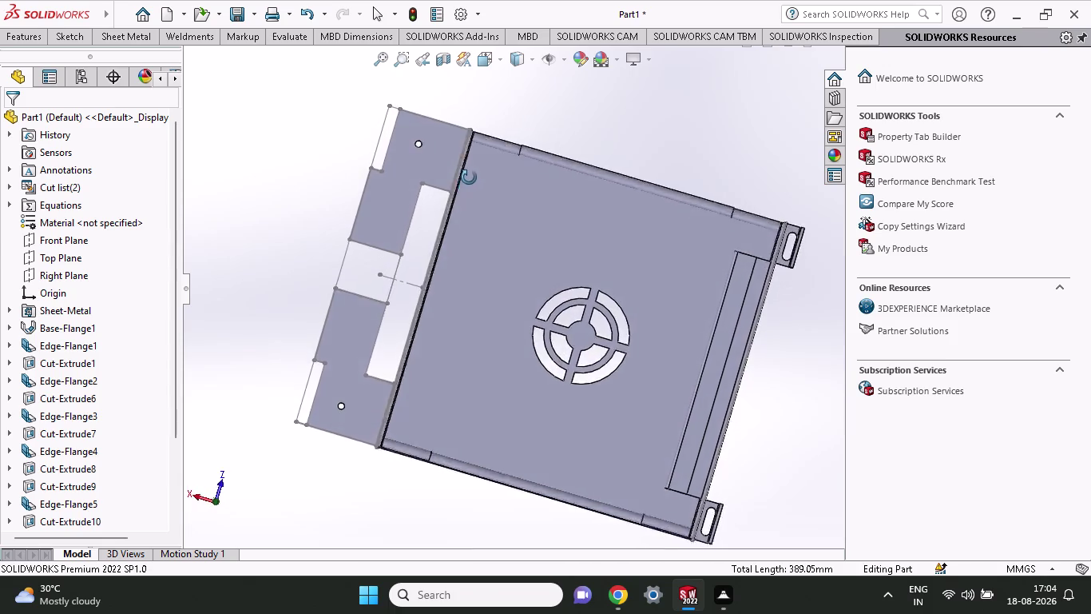
middle_drag(468, 185, 536, 48)
middle_drag(548, 441, 434, 396)
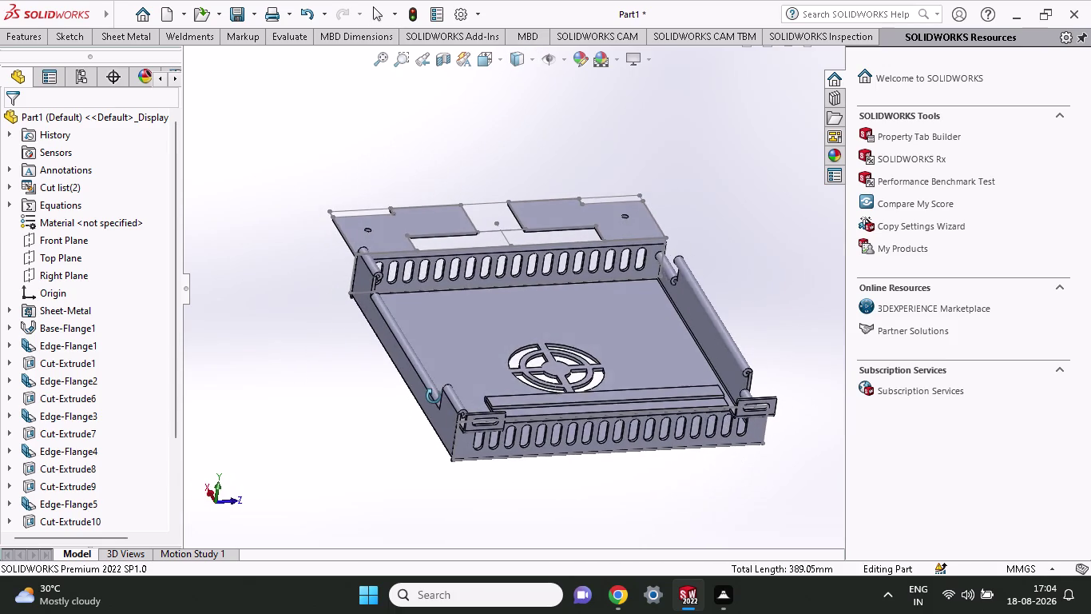
middle_drag(434, 396, 338, 445)
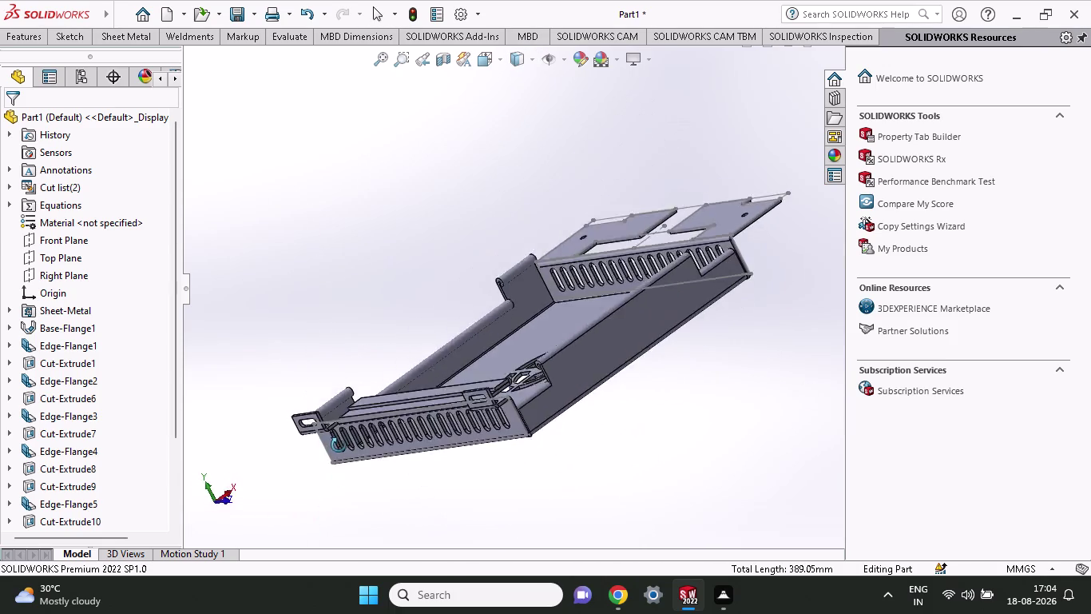
middle_drag(339, 445, 486, 381)
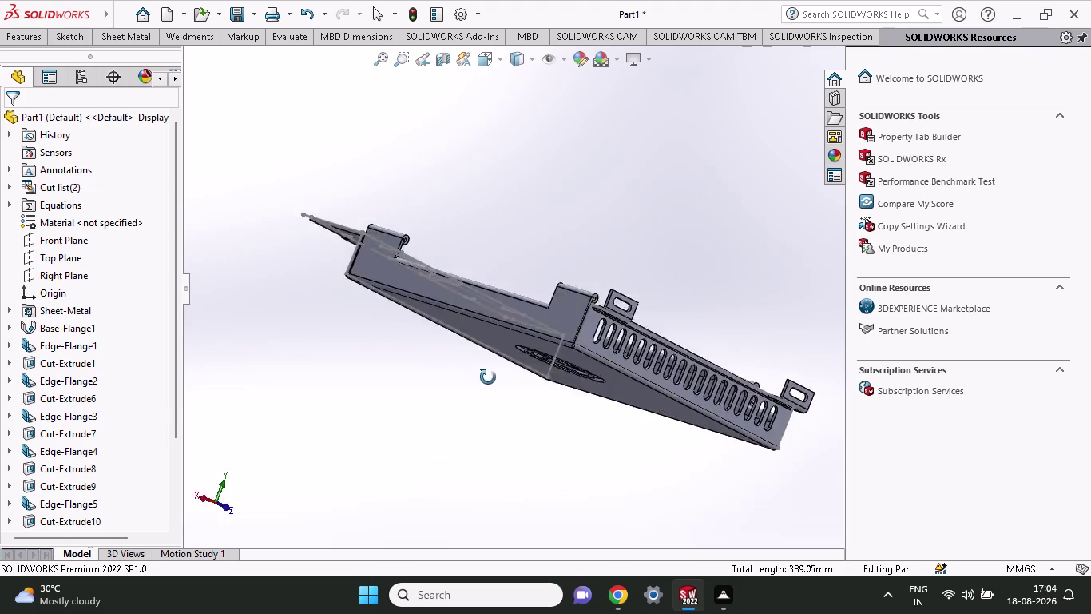
middle_drag(486, 381, 501, 480)
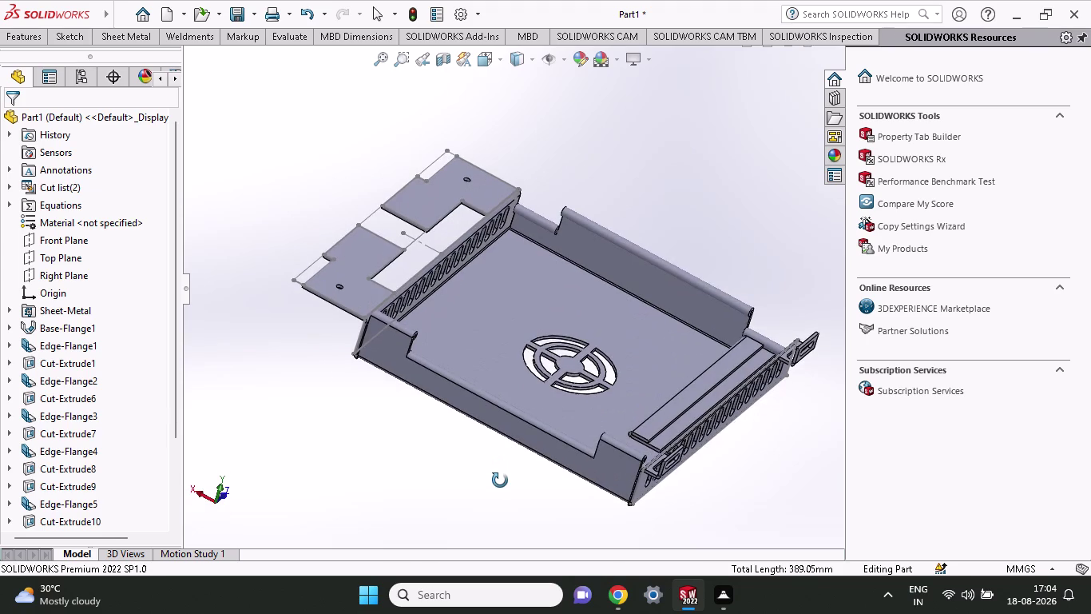
middle_drag(500, 480, 500, 491)
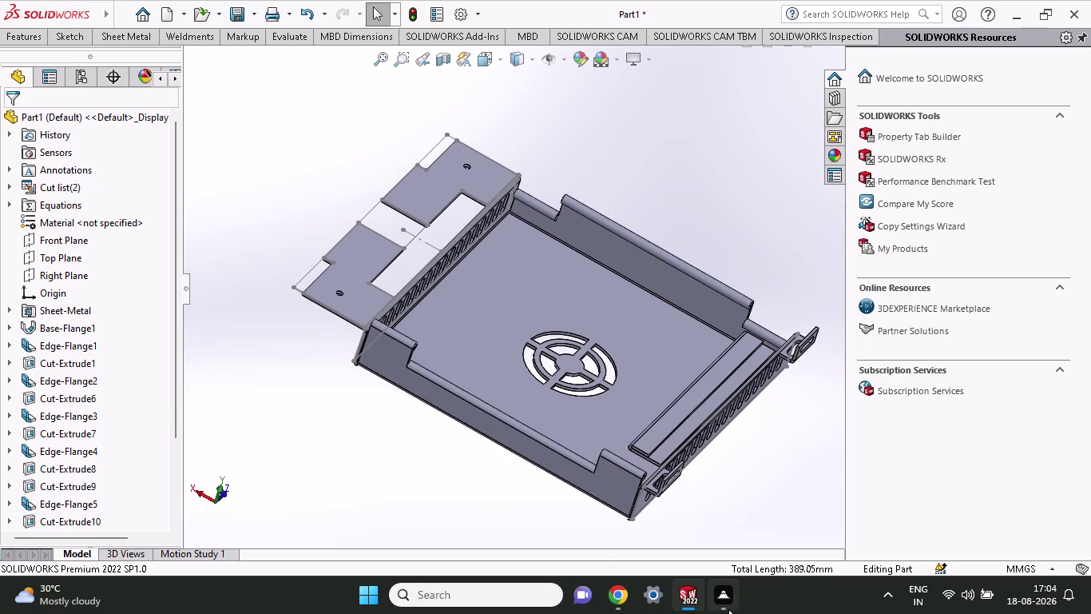